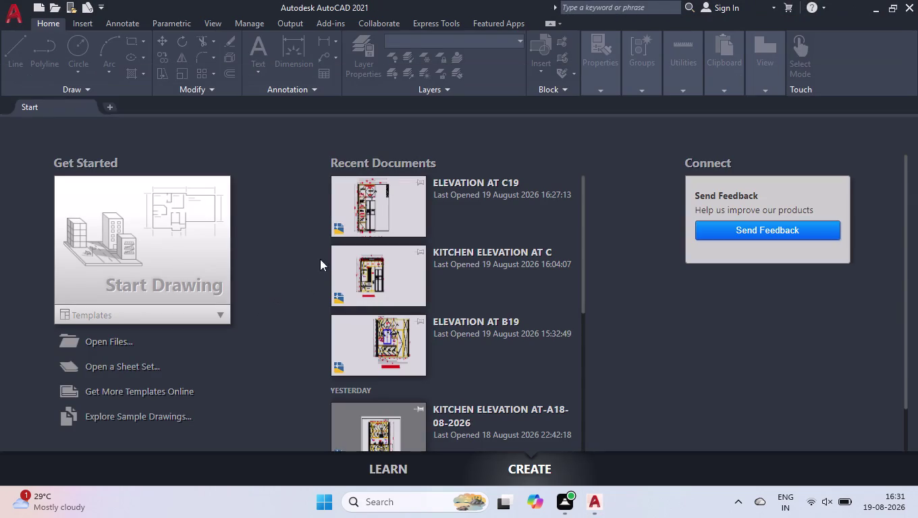
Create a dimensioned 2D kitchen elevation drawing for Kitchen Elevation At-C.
Start a new blank drawing, open and close Options without changes, and hide the grid.
click(177, 250)
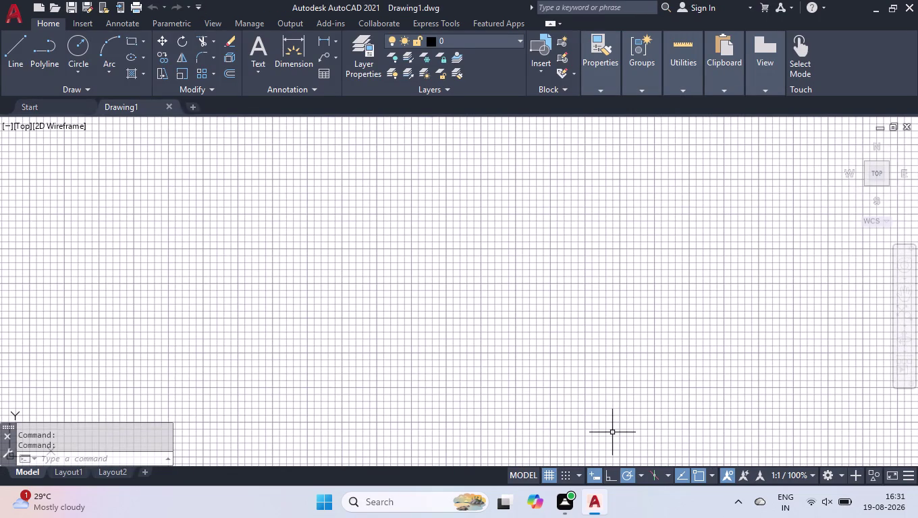
text(OPTIO)
key(Return)
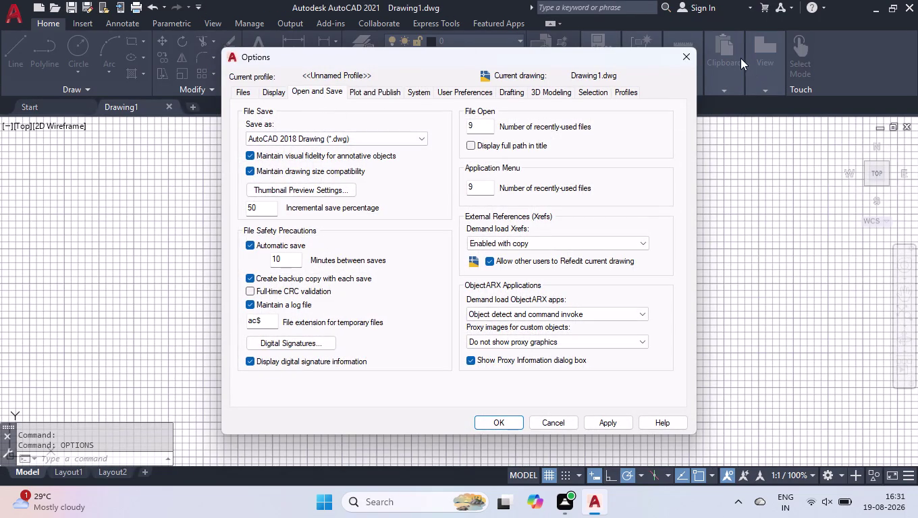
drag(691, 62, 694, 68)
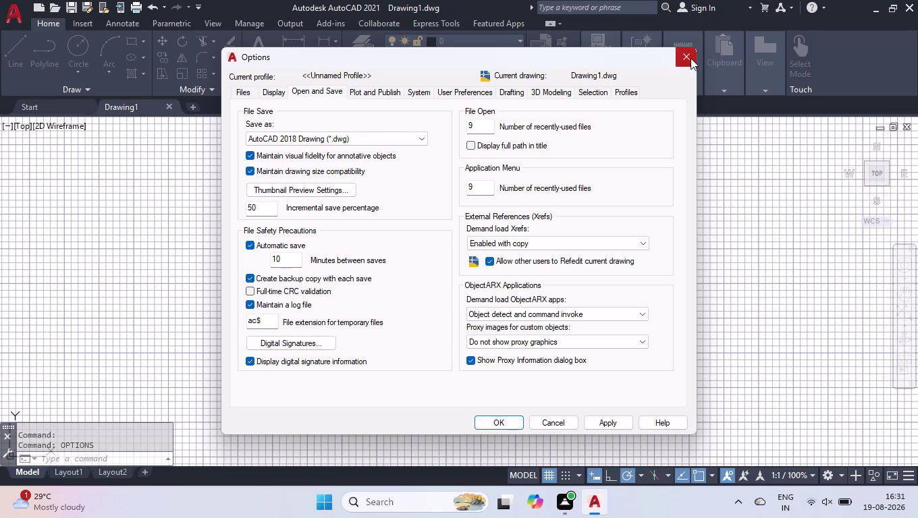
click(690, 58)
click(549, 479)
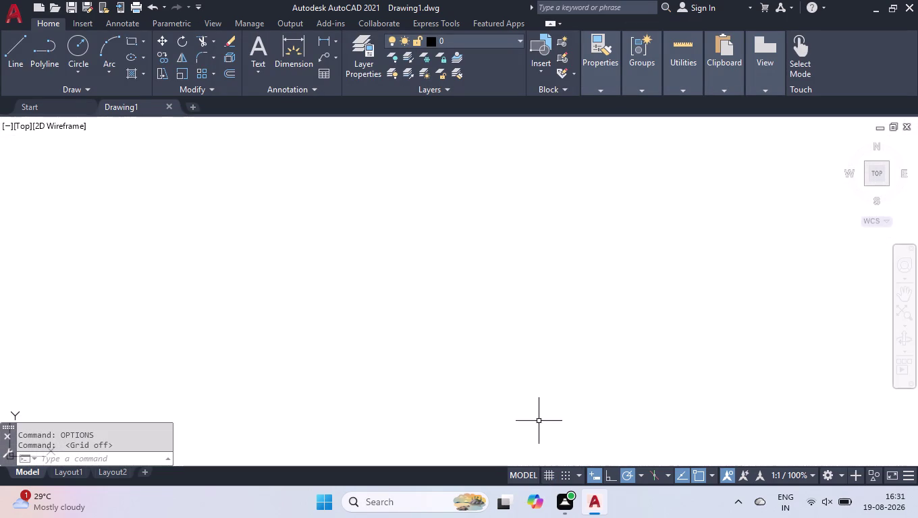
Set the drawing length precision to 0 (whole numbers) in Drawing Units.
text(UN)
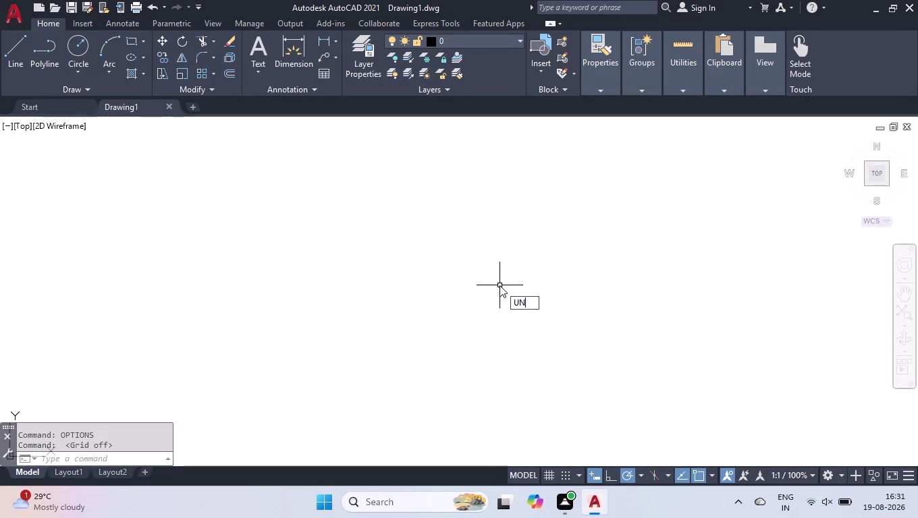
key(Return)
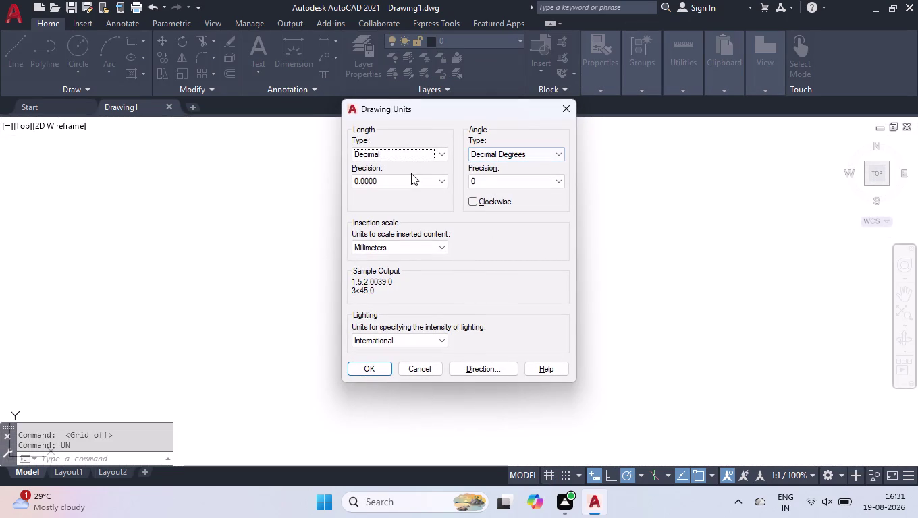
click(410, 179)
click(400, 194)
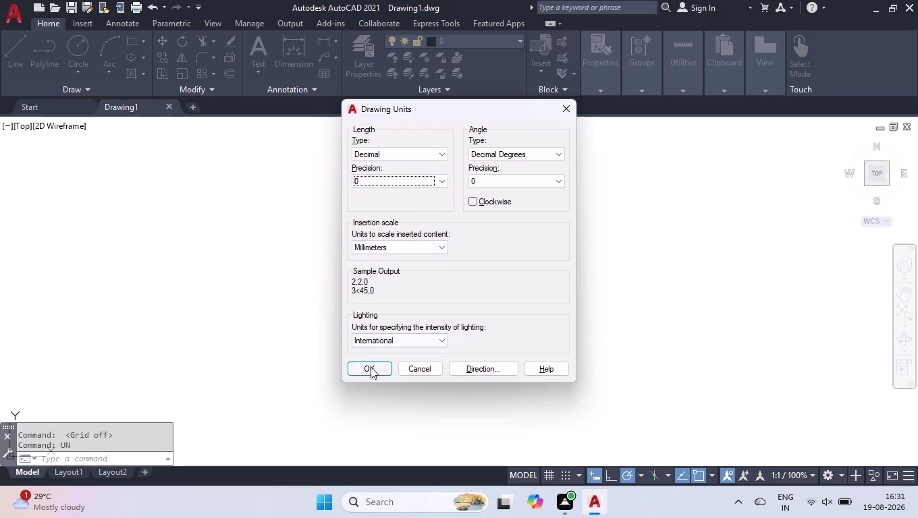
click(370, 367)
Edit ISO-25 with precision 0 and dimension line colour 8 (grey).
key(d)
key(Return)
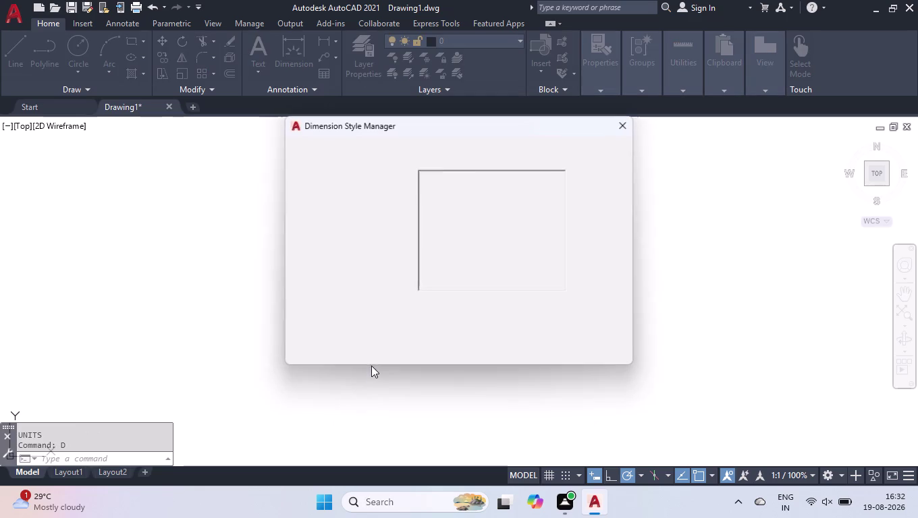
click(607, 214)
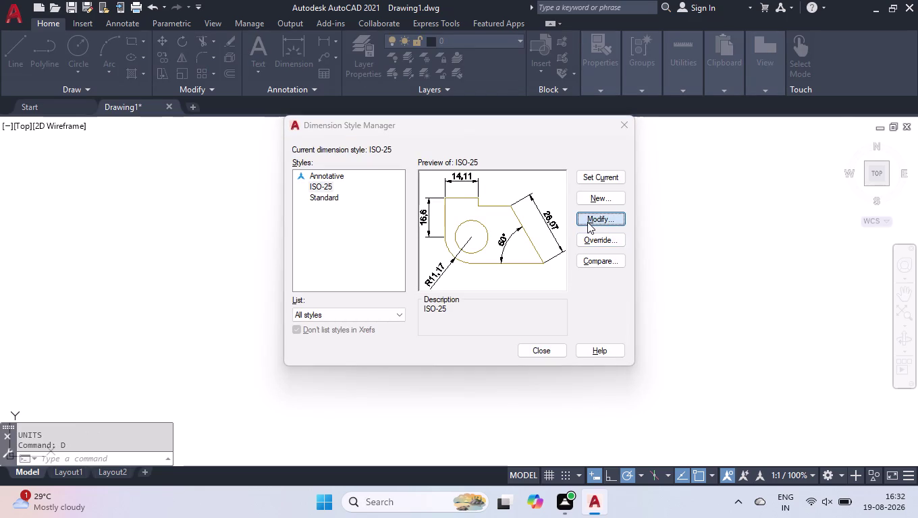
click(564, 191)
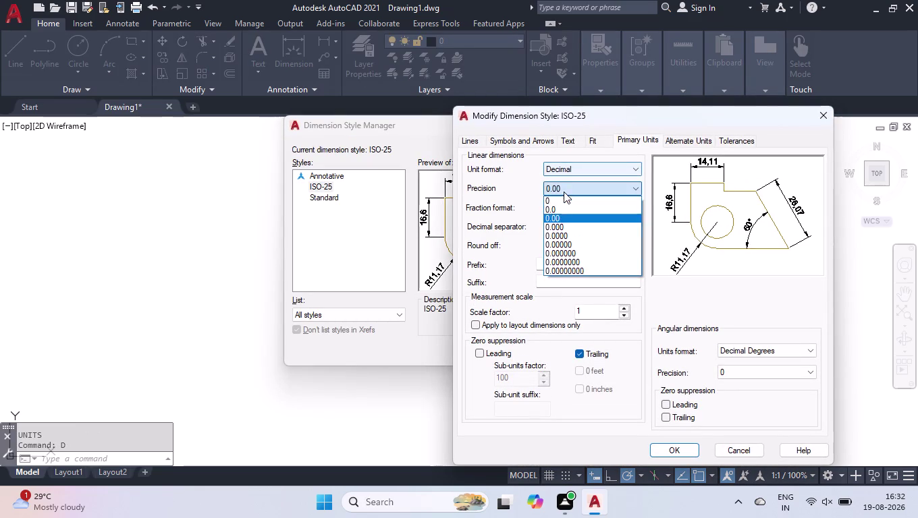
click(557, 202)
click(481, 143)
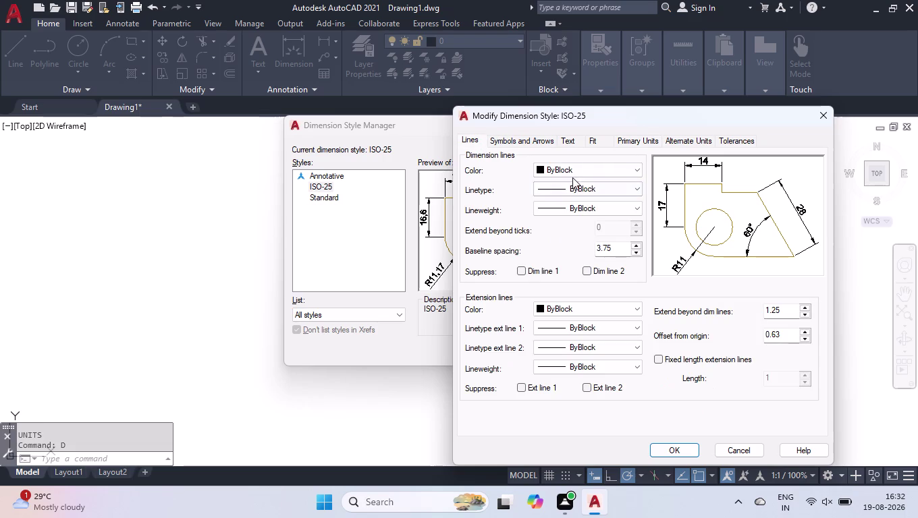
click(574, 176)
click(570, 276)
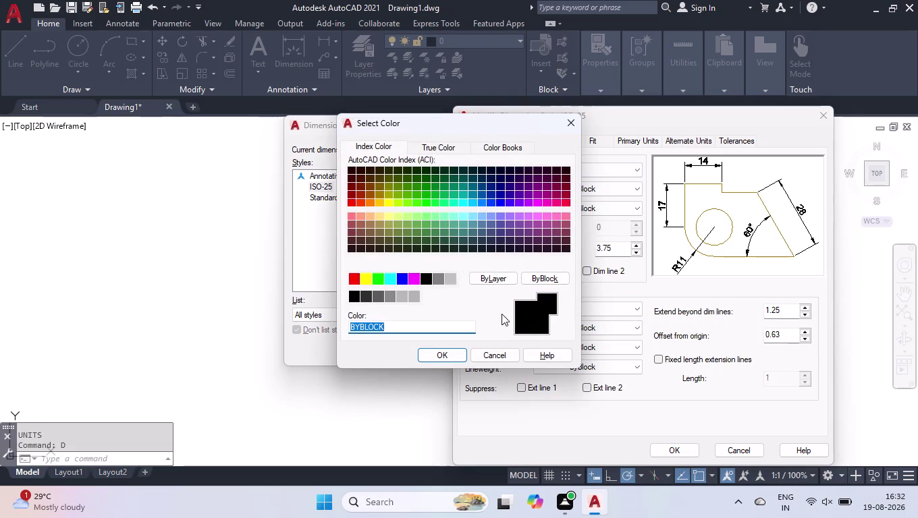
click(435, 277)
click(438, 279)
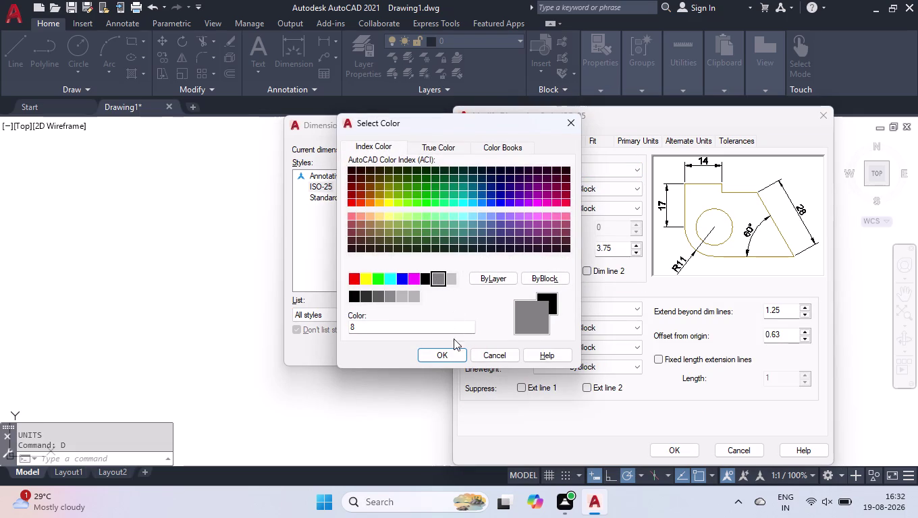
click(451, 353)
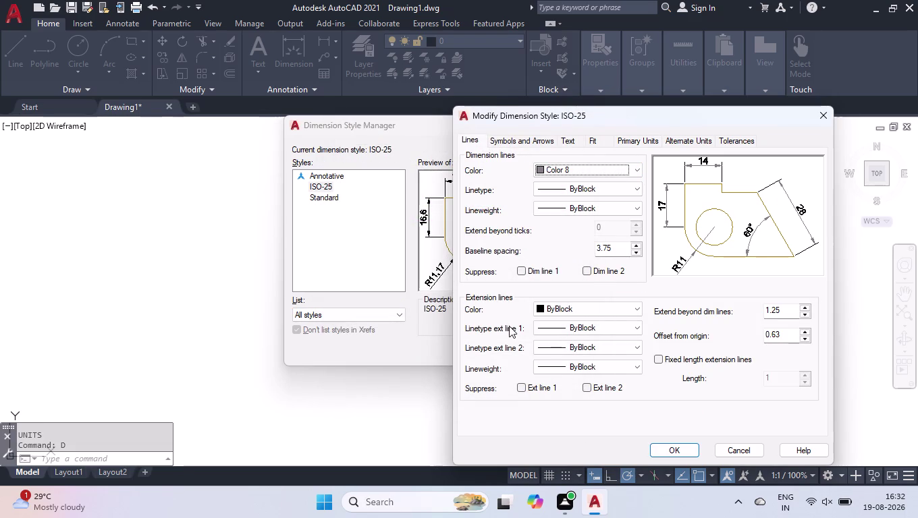
Set the ISO-25 arrow size to 50.
click(534, 144)
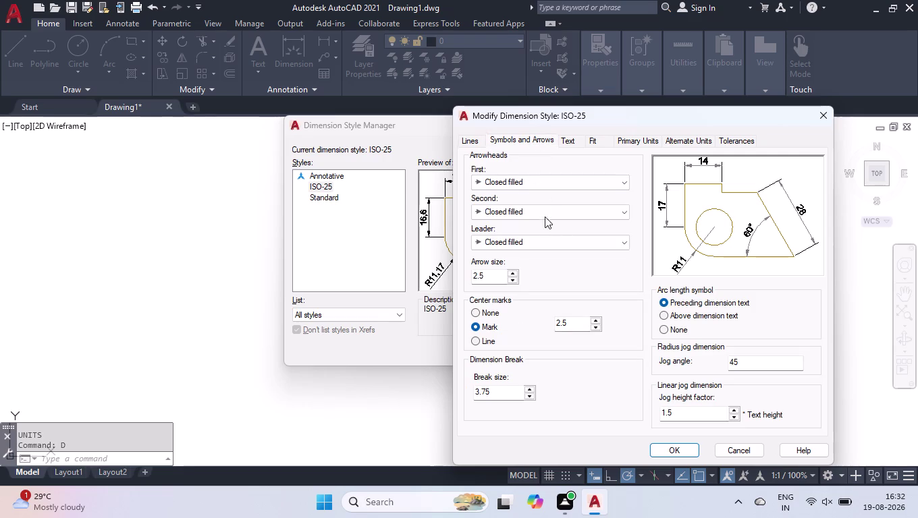
drag(498, 280, 285, 238)
text(5)
text(0)
key(Return)
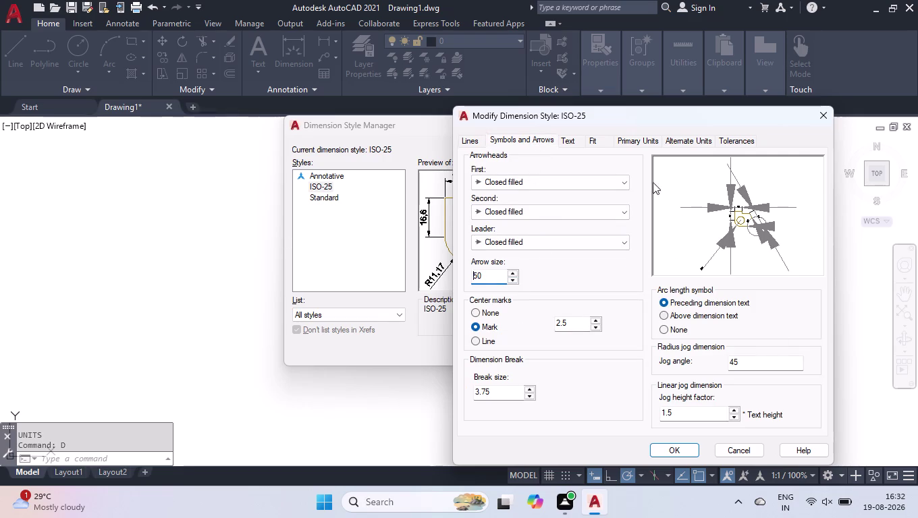
Make the dimension text red and vertically centred.
click(566, 140)
click(567, 197)
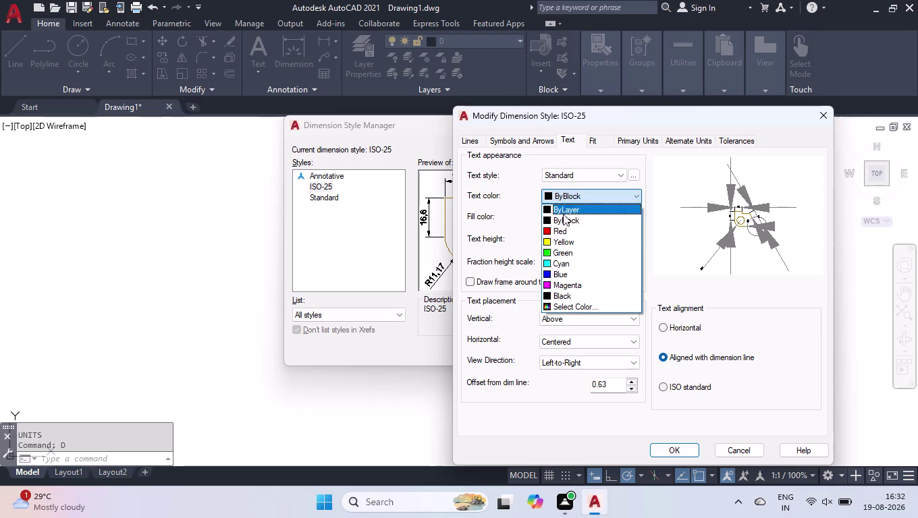
click(563, 231)
click(566, 316)
click(559, 335)
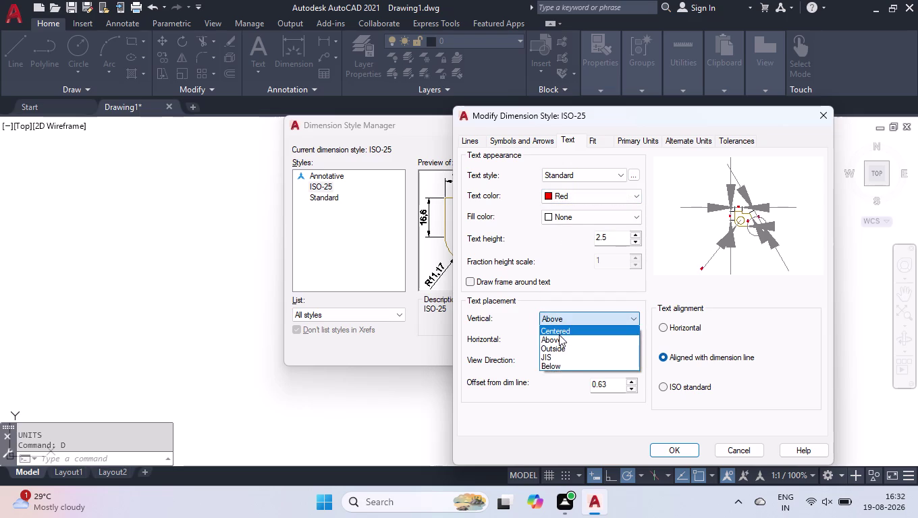
click(646, 138)
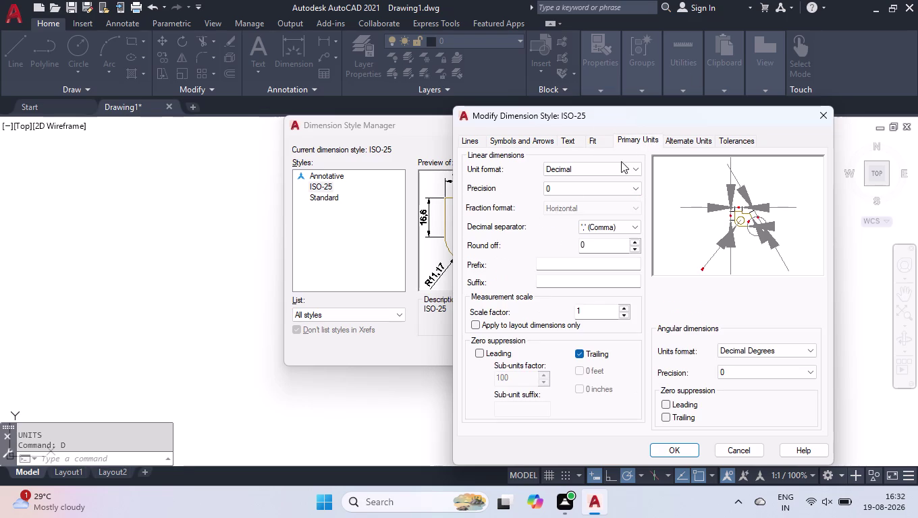
Turn on fixed-length extension lines, set text height 50, and confirm the style.
click(468, 139)
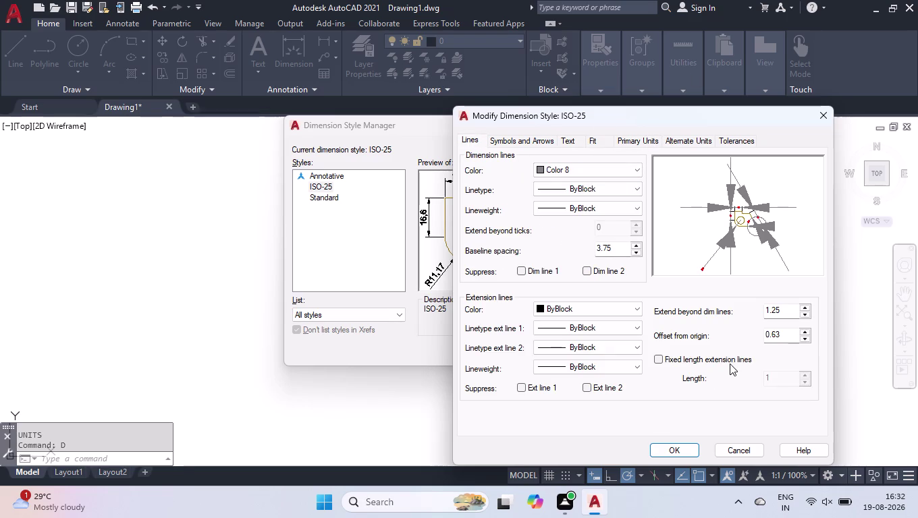
click(730, 363)
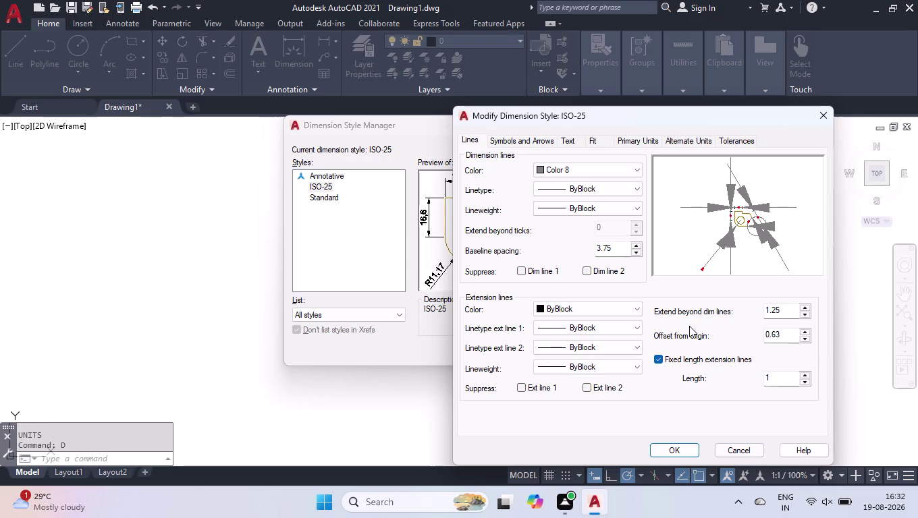
click(581, 143)
drag(620, 239, 447, 250)
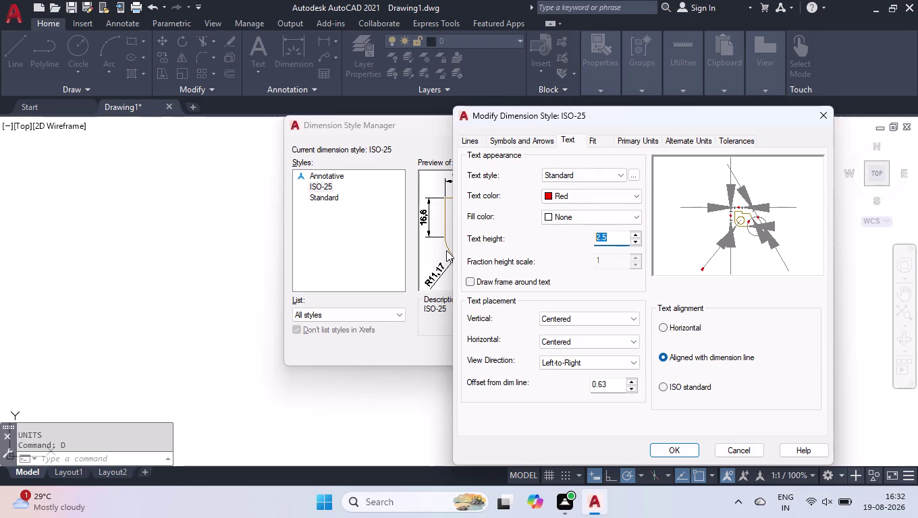
text(50)
key(Return)
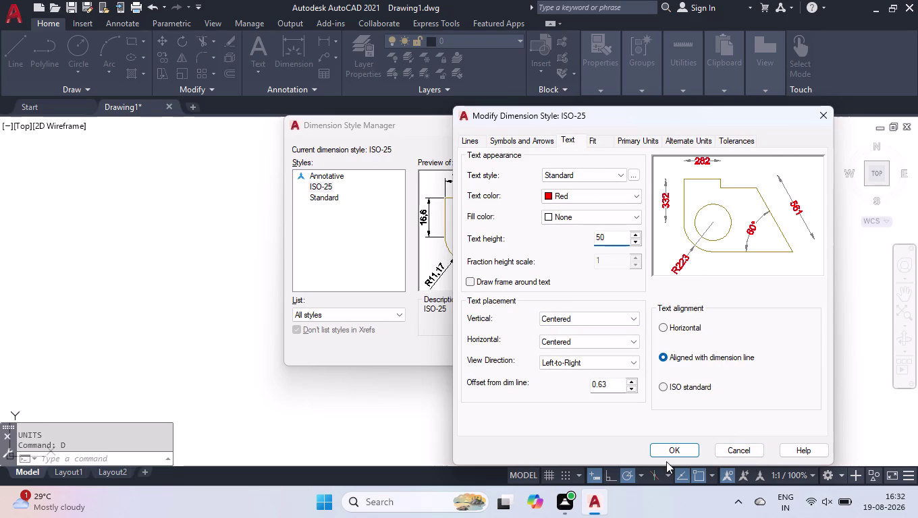
click(668, 455)
click(548, 345)
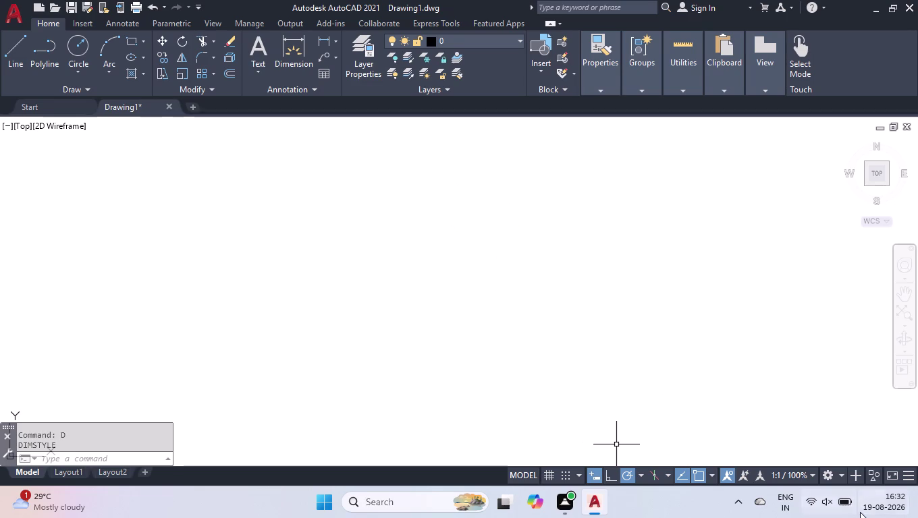
With Ortho on, draw the 4218 bottom edge from the lower-left start point.
click(609, 473)
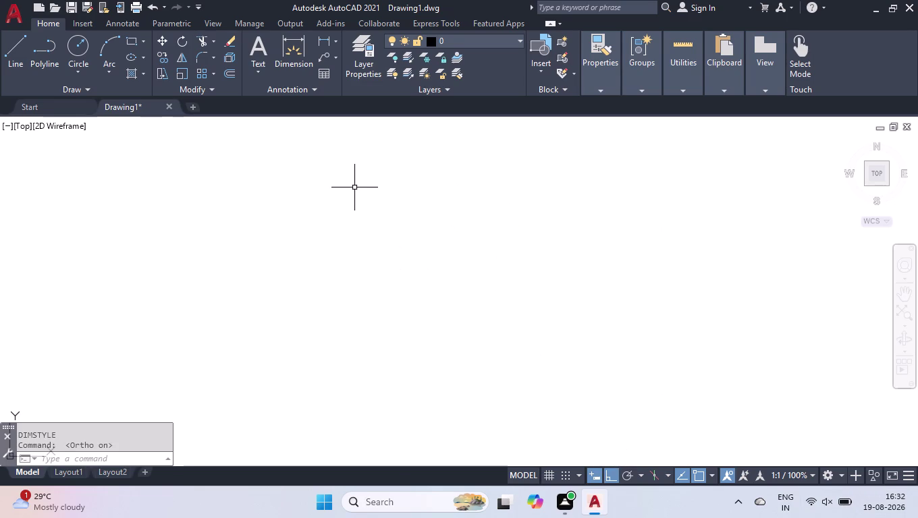
key(l)
key(Return)
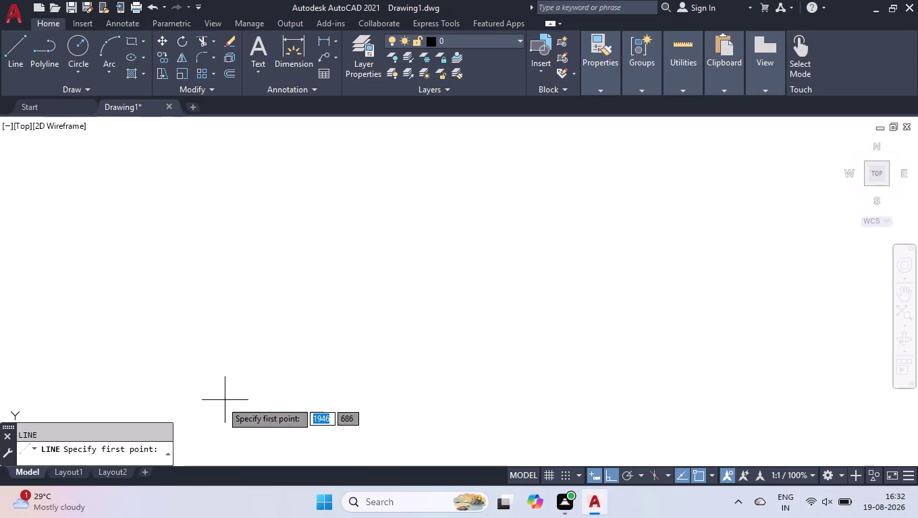
drag(218, 402, 227, 401)
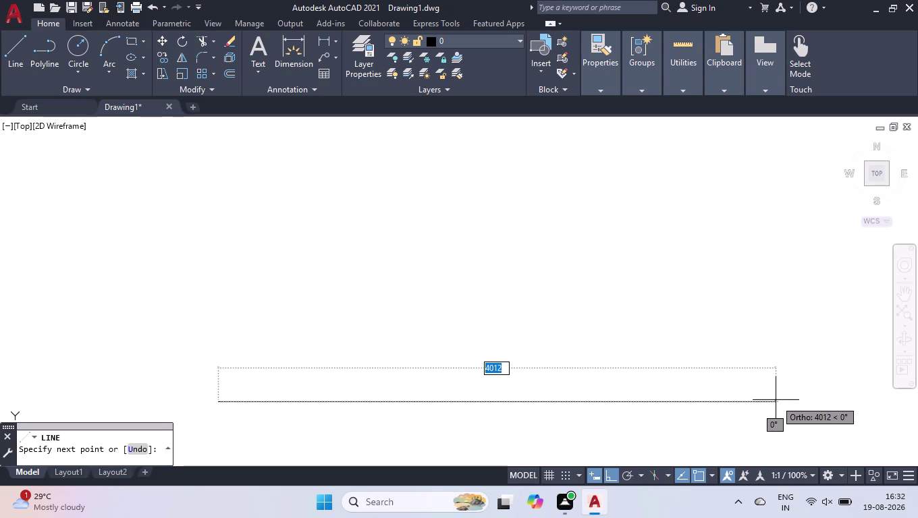
text(4218)
key(Return)
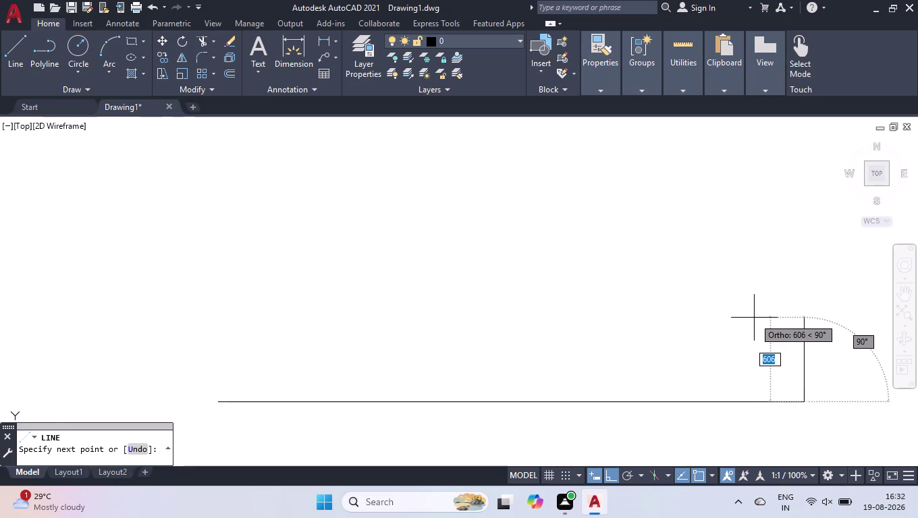
Draw the 2850 right edge of the outline.
key(2)
key(8)
key(5)
key(0)
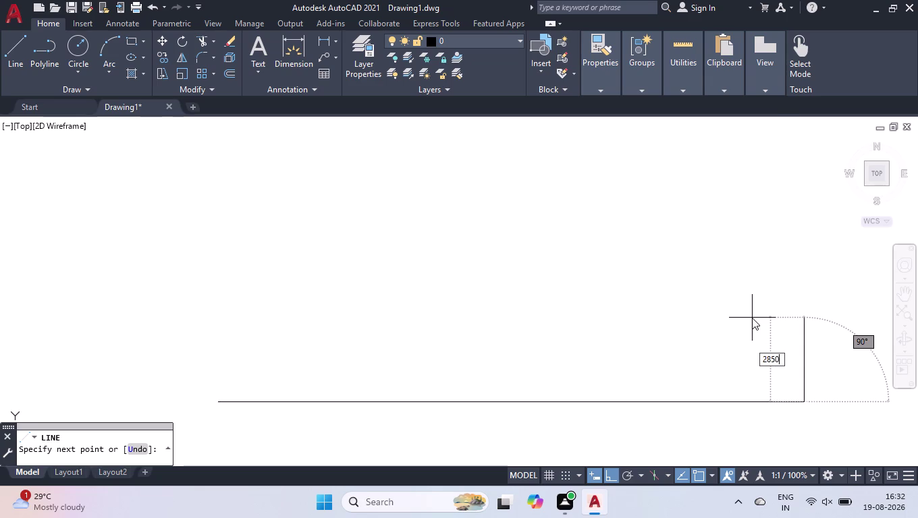
key(Return)
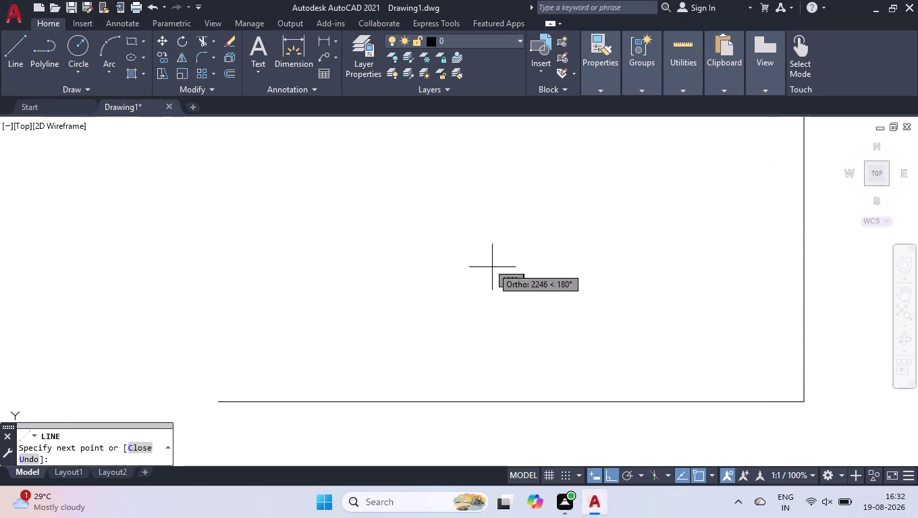
Draw the 4218 top edge, close the rectangle, and switch to Clean Screen.
scroll(down, 3)
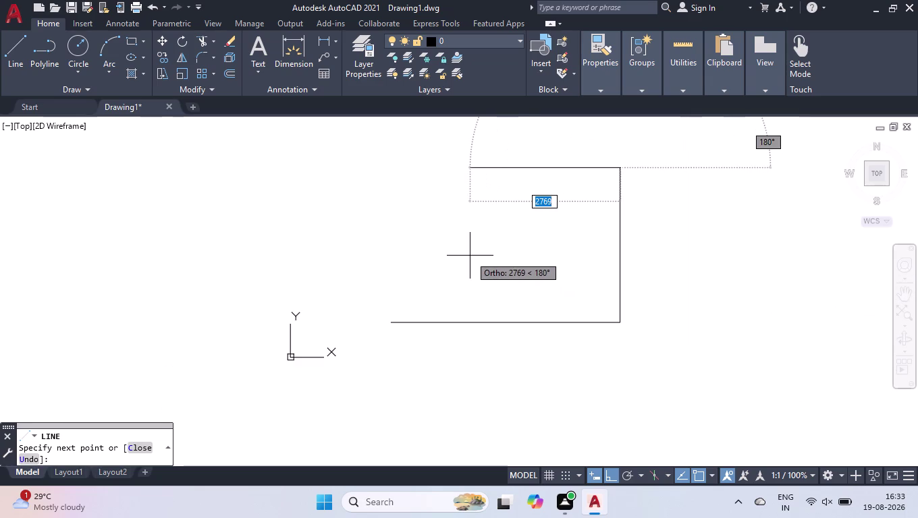
text(4218)
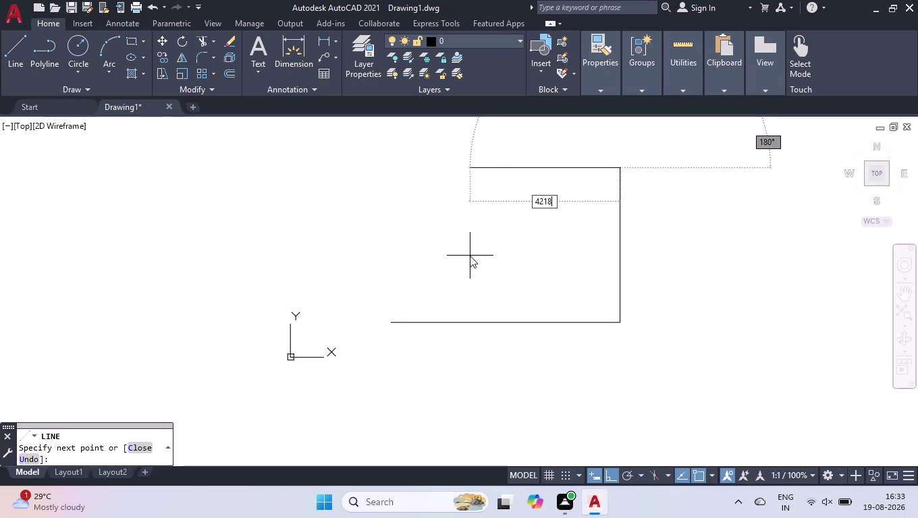
key(Return)
key(c)
key(Return)
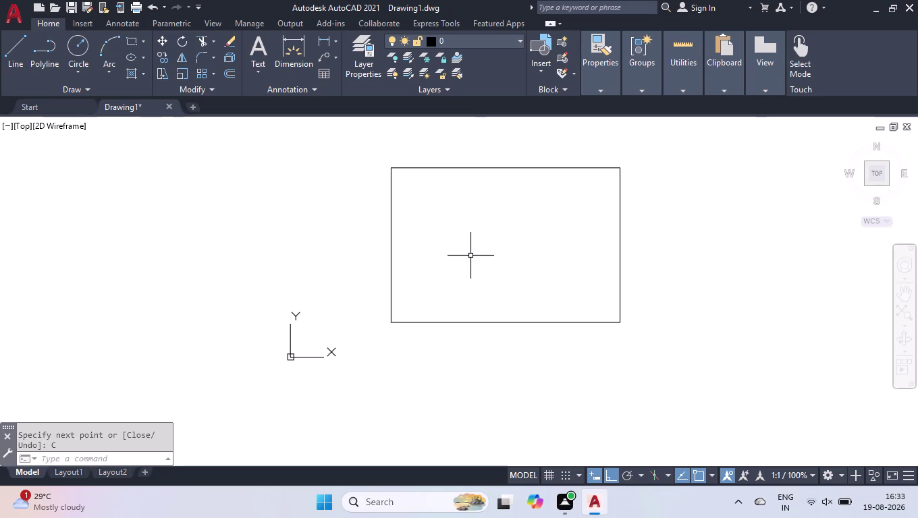
click(875, 170)
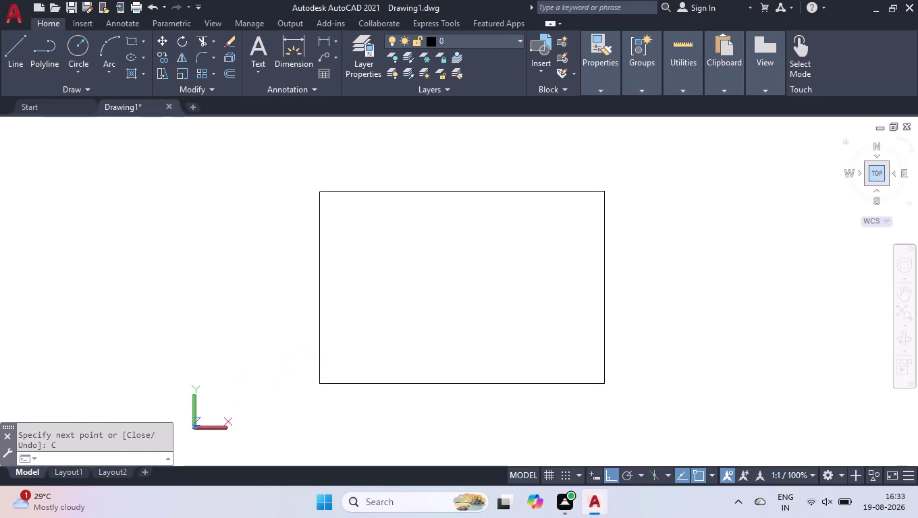
key(ctrl+0)
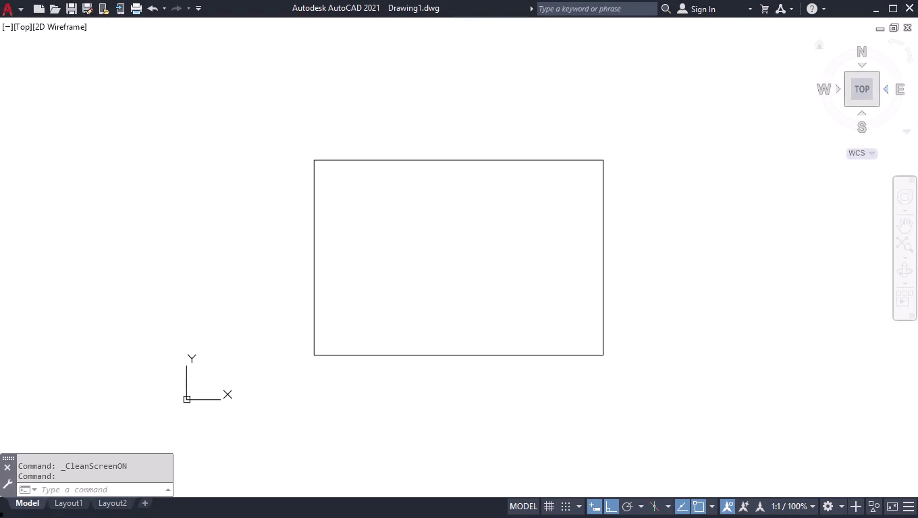
Offset the rectangle's right edge 273 inward.
click(869, 93)
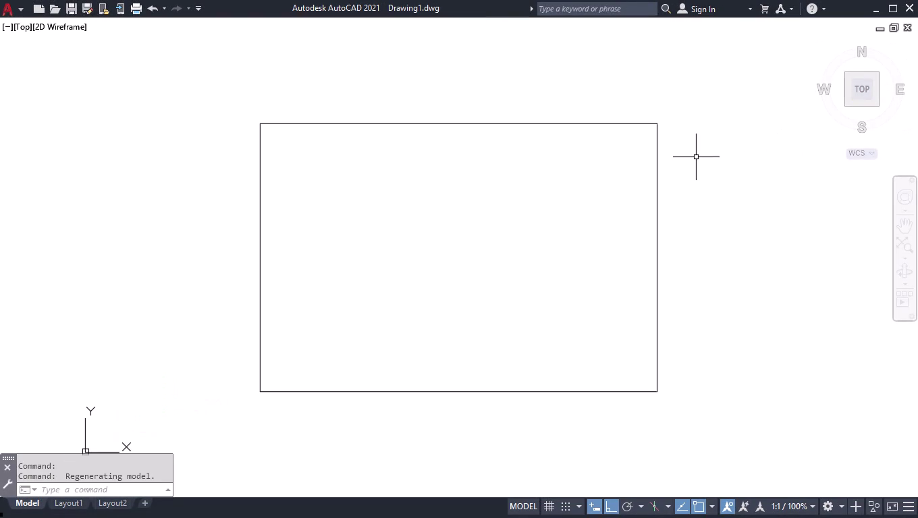
text(OFF)
key(Return)
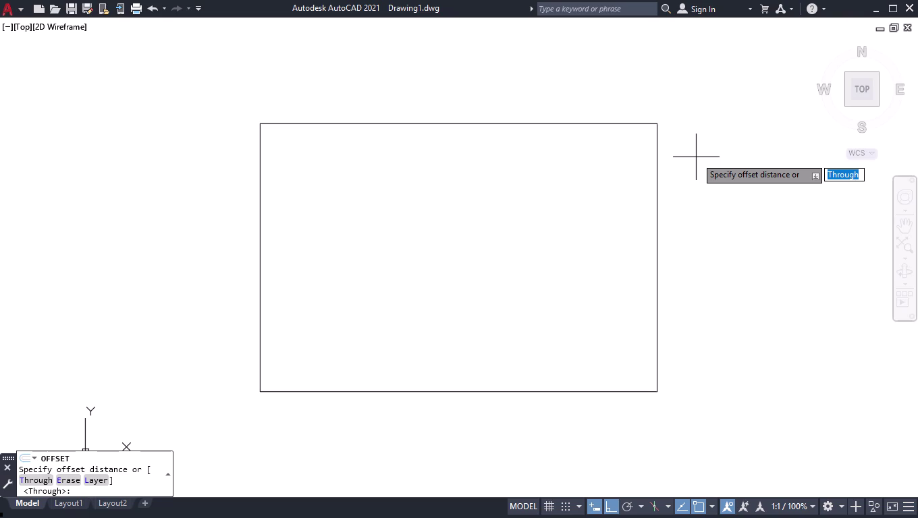
text(273)
key(Return)
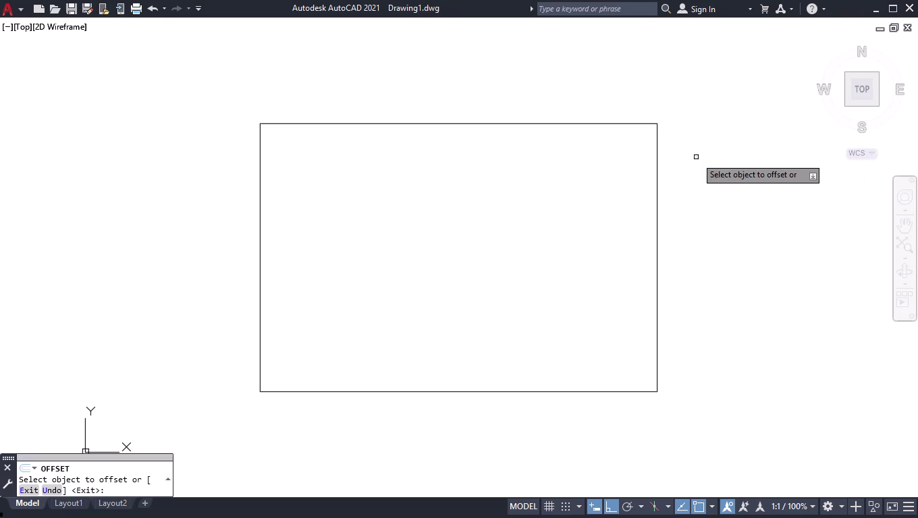
click(656, 234)
click(576, 240)
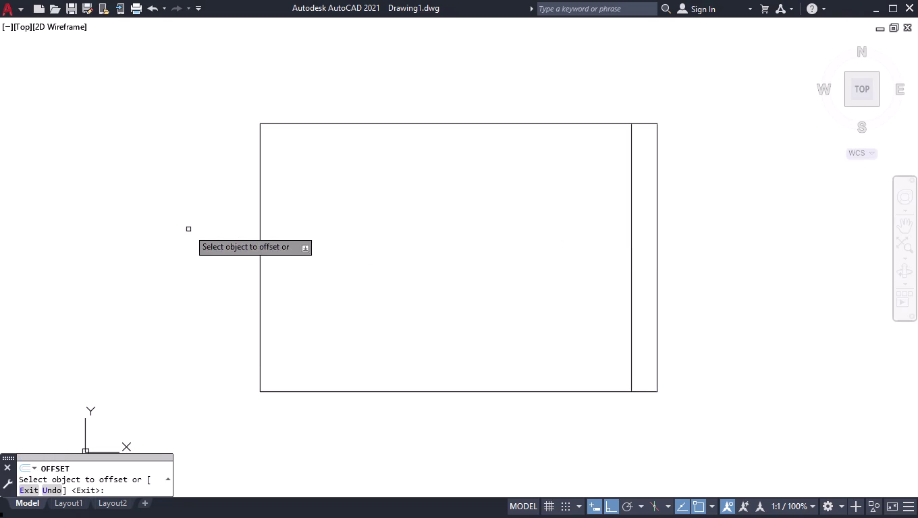
Offset the left edge 155 inward, then offset that line 1120.
click(261, 243)
text(155)
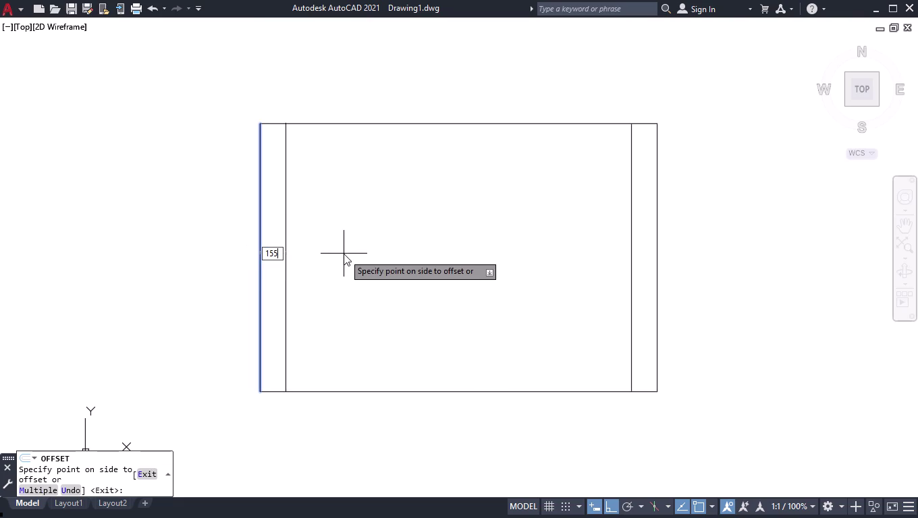
key(Return)
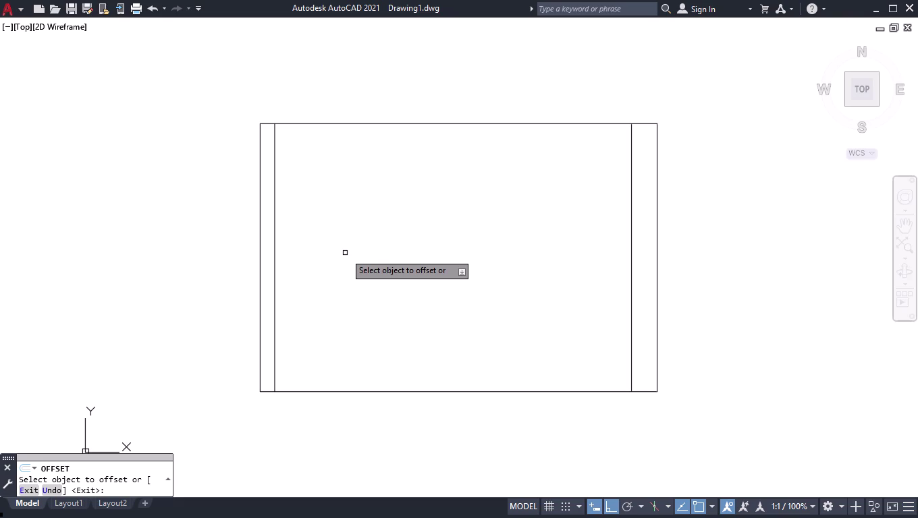
click(274, 258)
text(1)
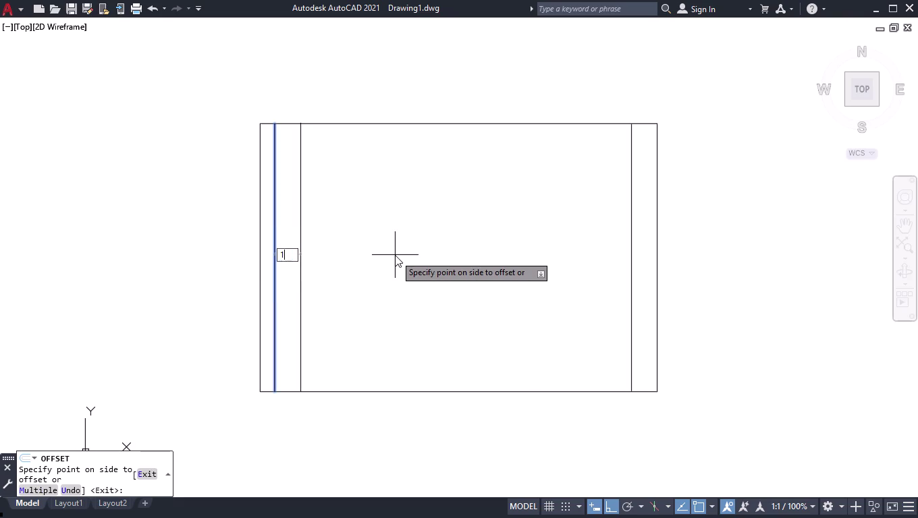
text(120)
key(Return)
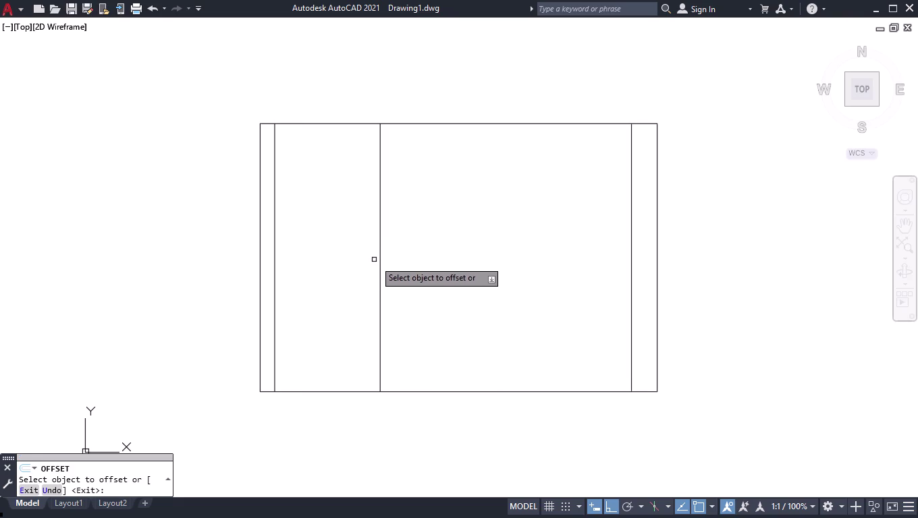
Offset the newest inner line a further 270 to form the interior wall pair.
click(379, 265)
text(2)
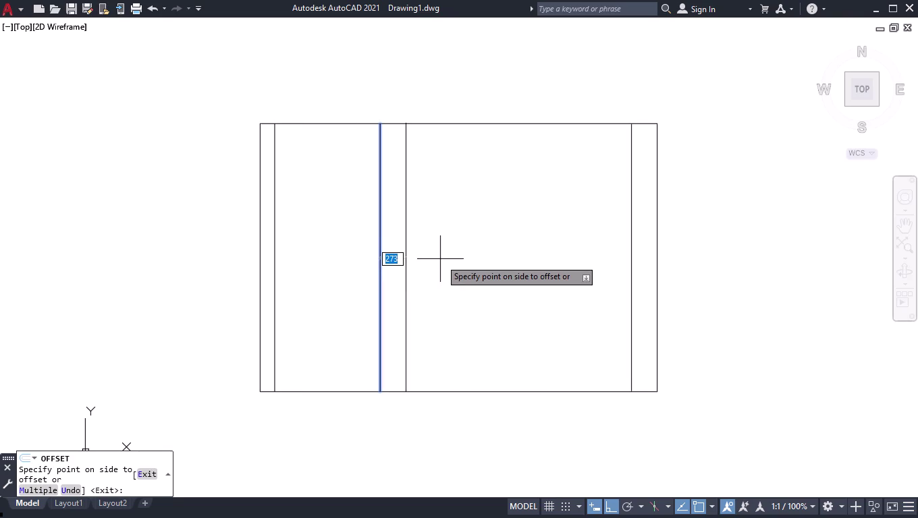
text(70)
key(Return)
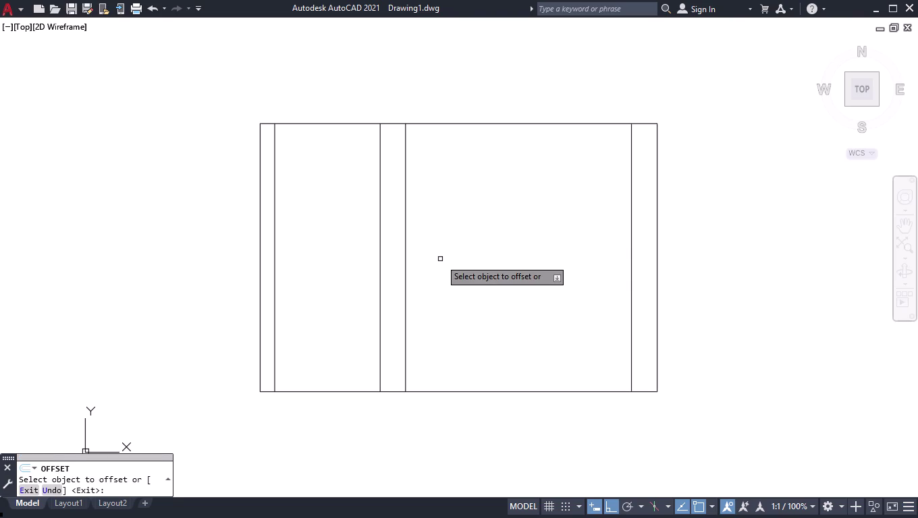
key(Return)
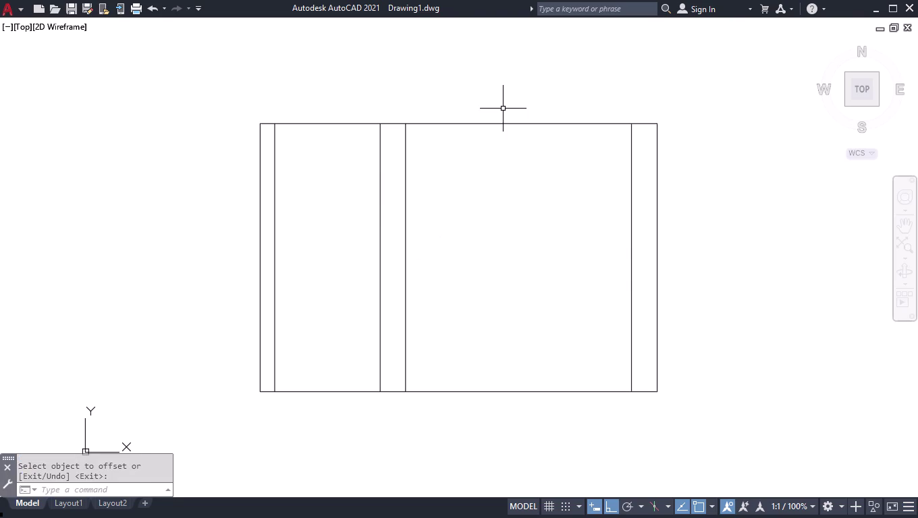
scroll(up, 3)
Break the top edge at the right and left inner lines.
text(BR)
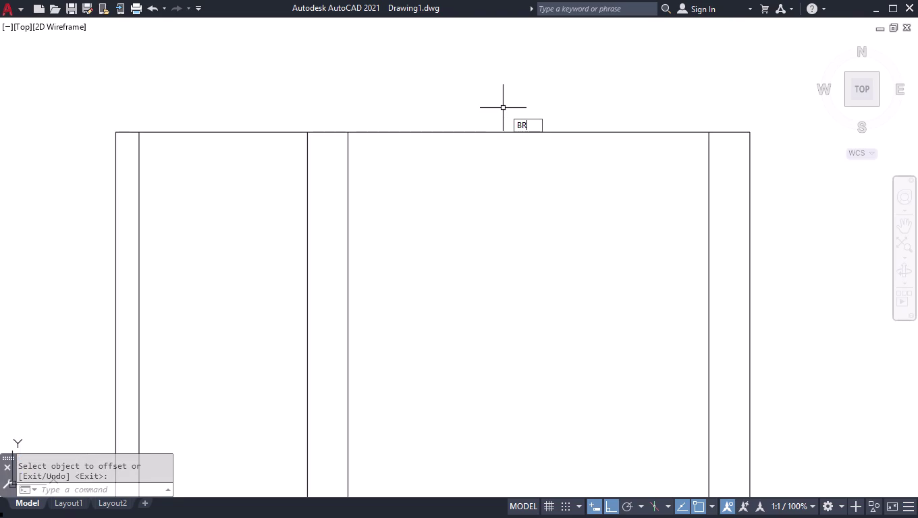
key(Down)
key(Return)
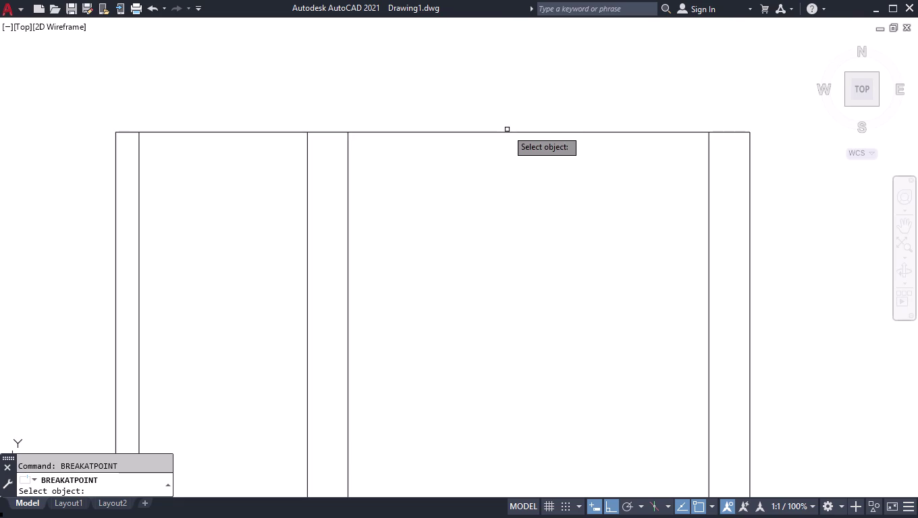
click(507, 131)
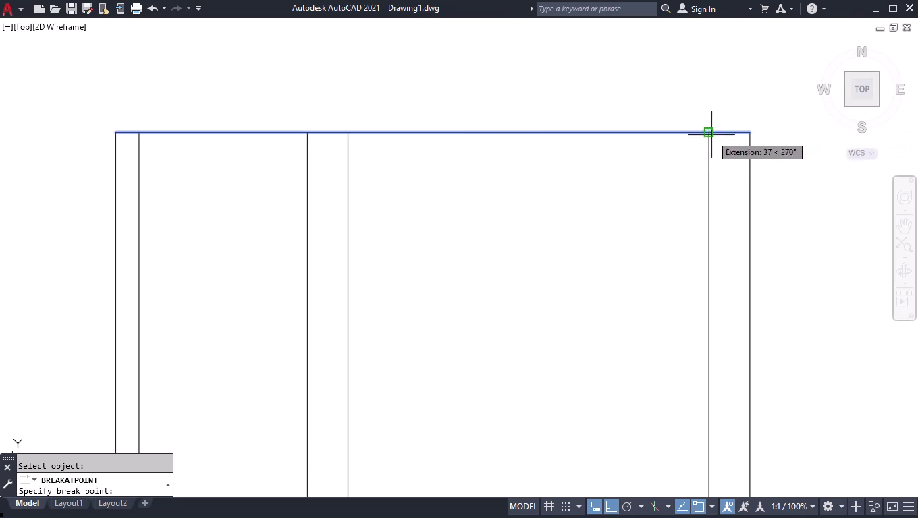
click(711, 134)
key(space)
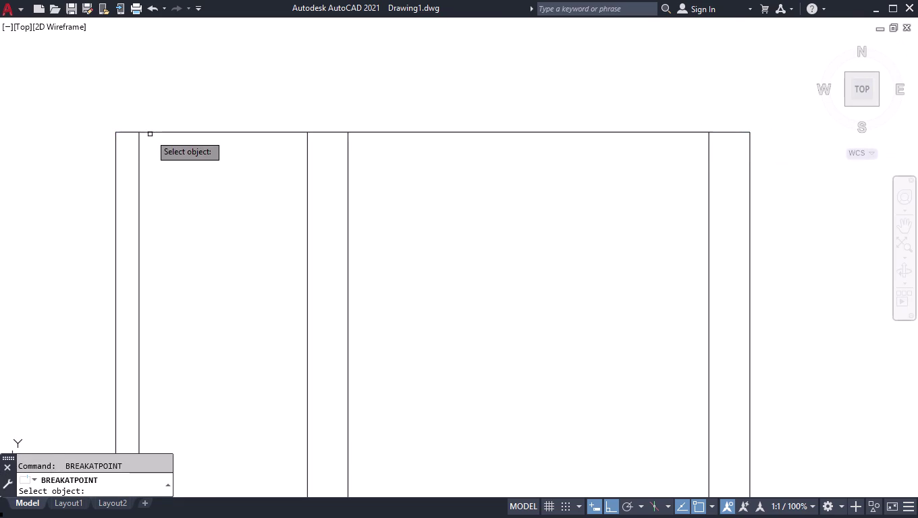
click(150, 134)
click(145, 133)
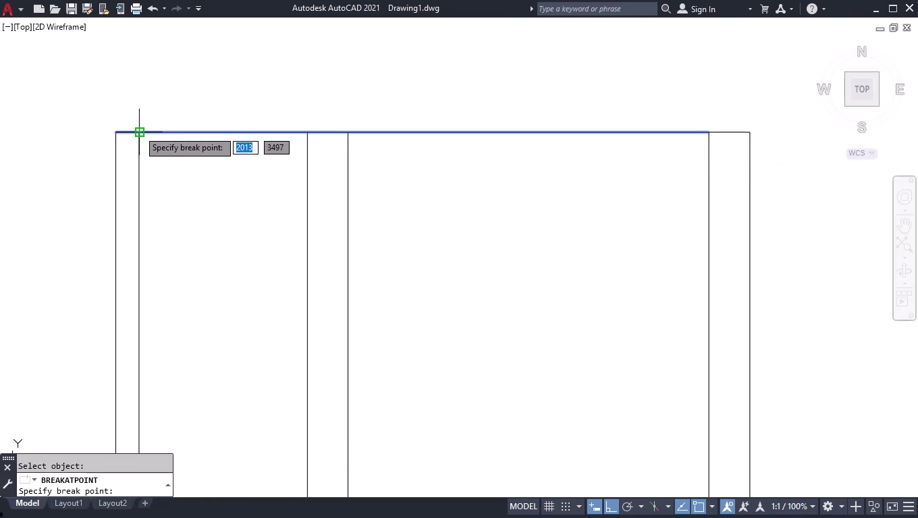
click(138, 130)
Set the offset distance to 1390.
text(OFF)
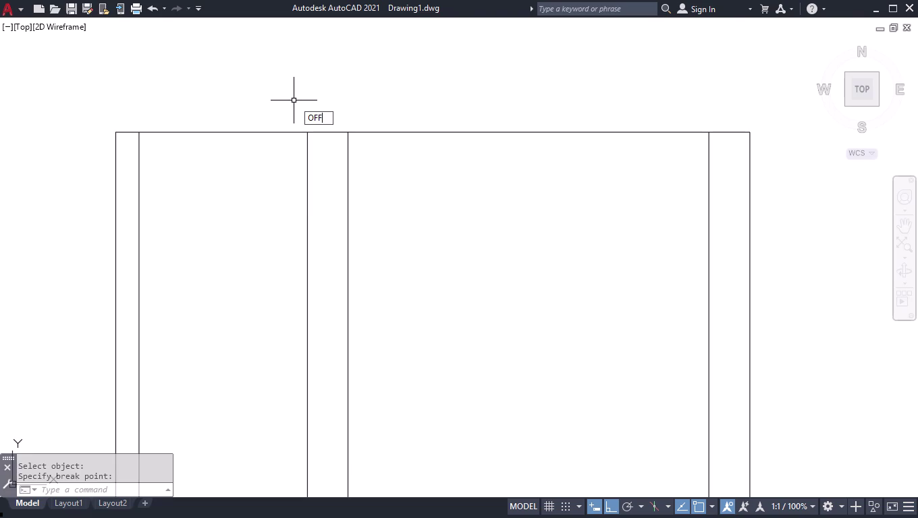
key(Return)
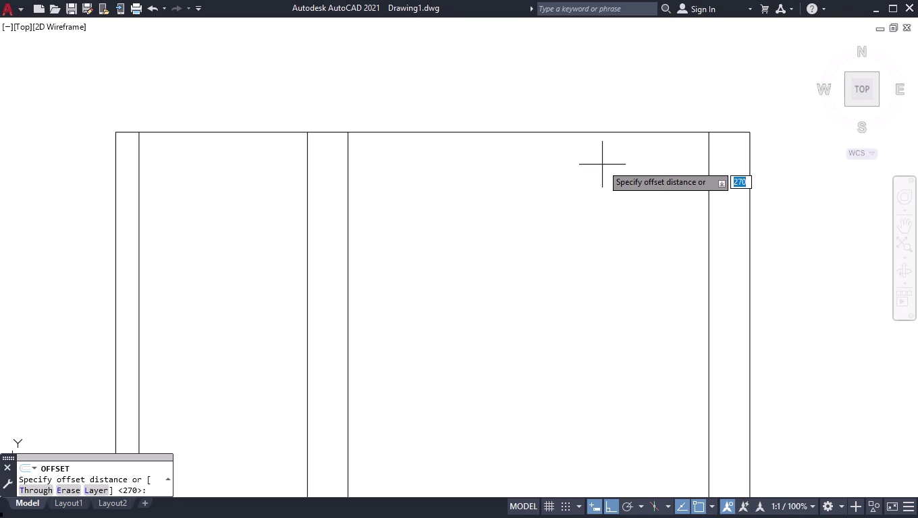
text(1)
text(390)
key(Return)
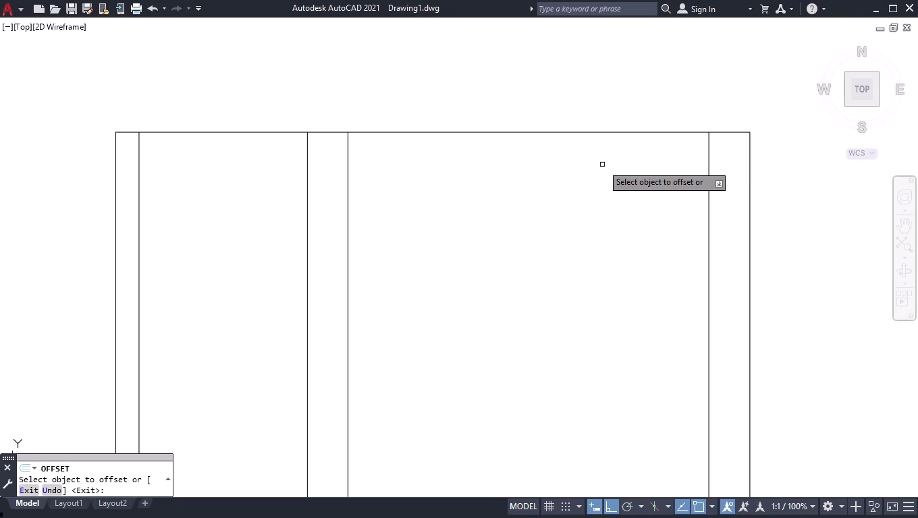
key(Return)
Offset the top edge's middle piece 1390 downward as a horizontal divider.
key(space)
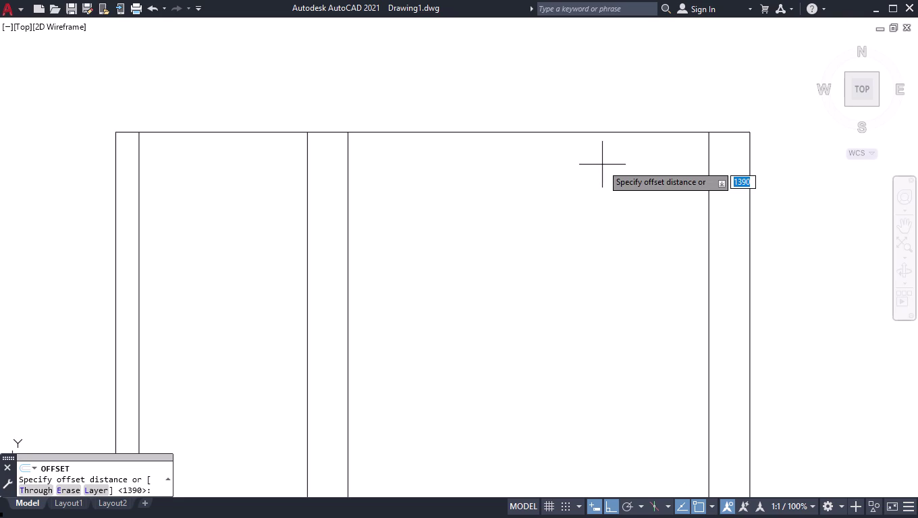
key(Return)
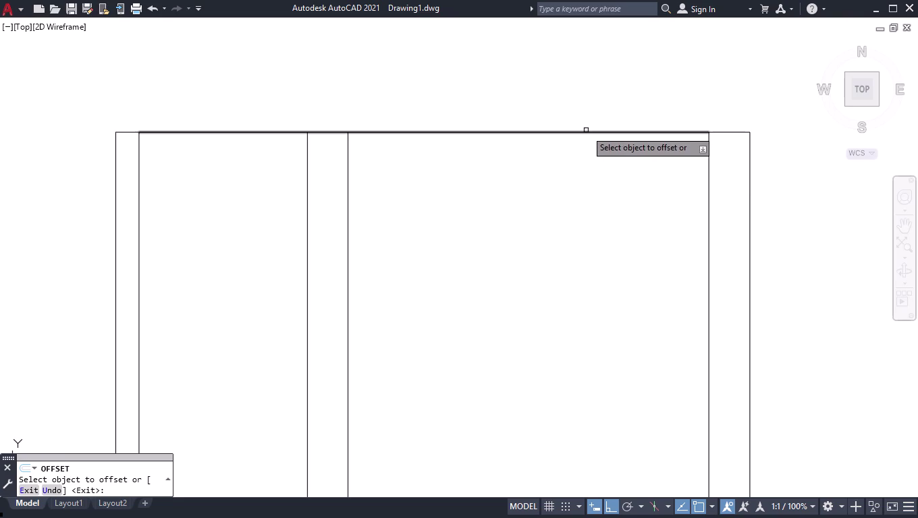
click(586, 130)
click(586, 243)
key(Return)
text(TR)
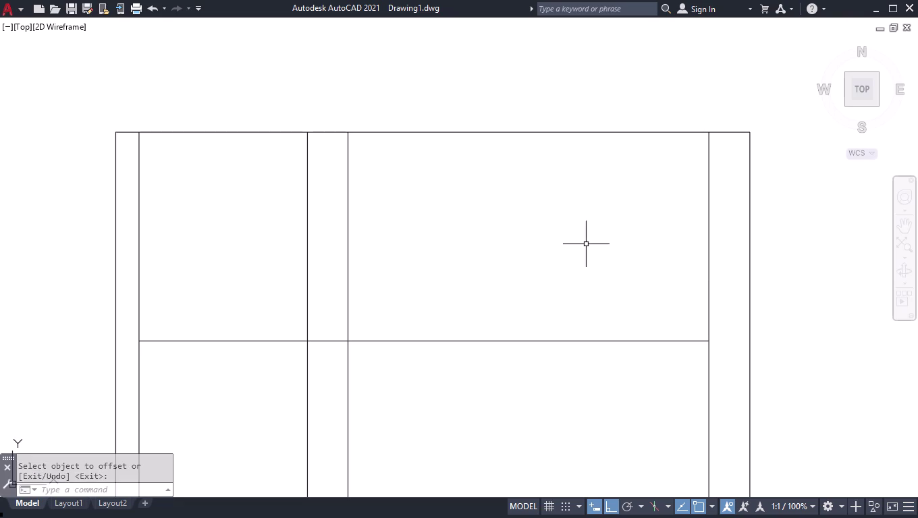
key(Return)
Trim away the inner line's part above the divider.
click(278, 234)
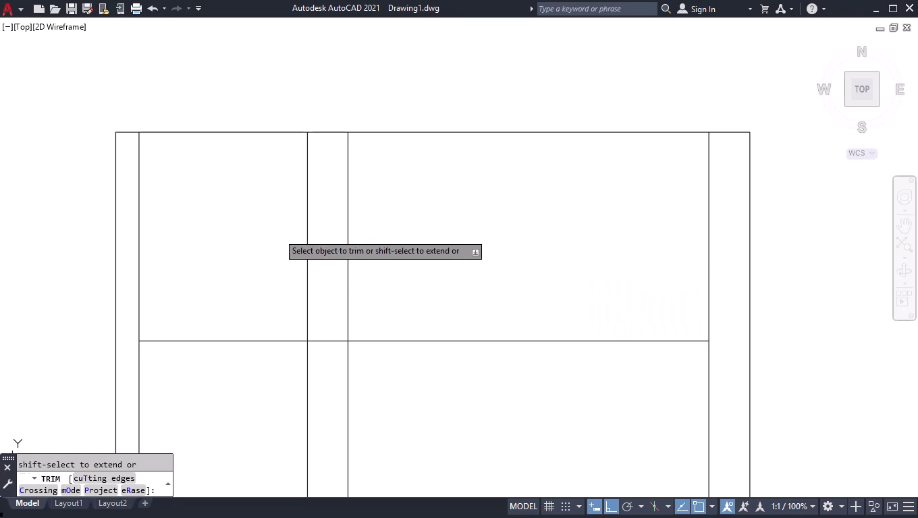
click(322, 361)
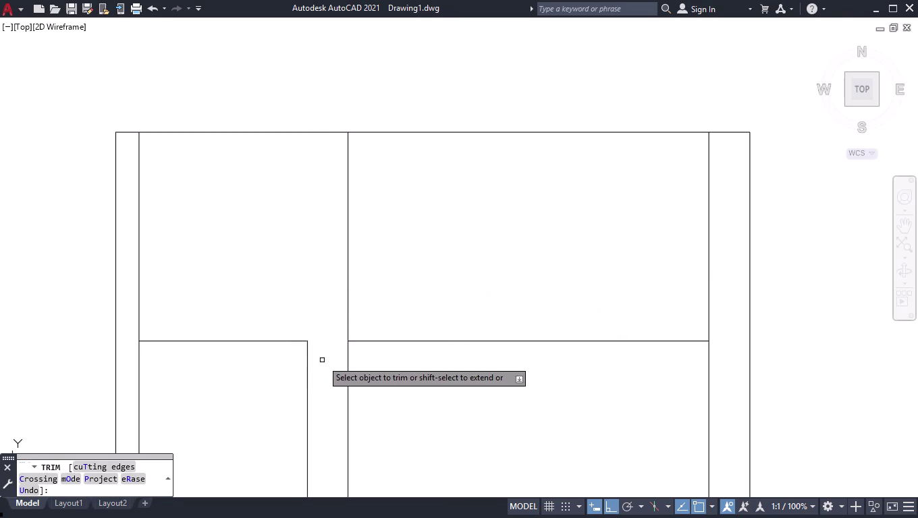
key(Return)
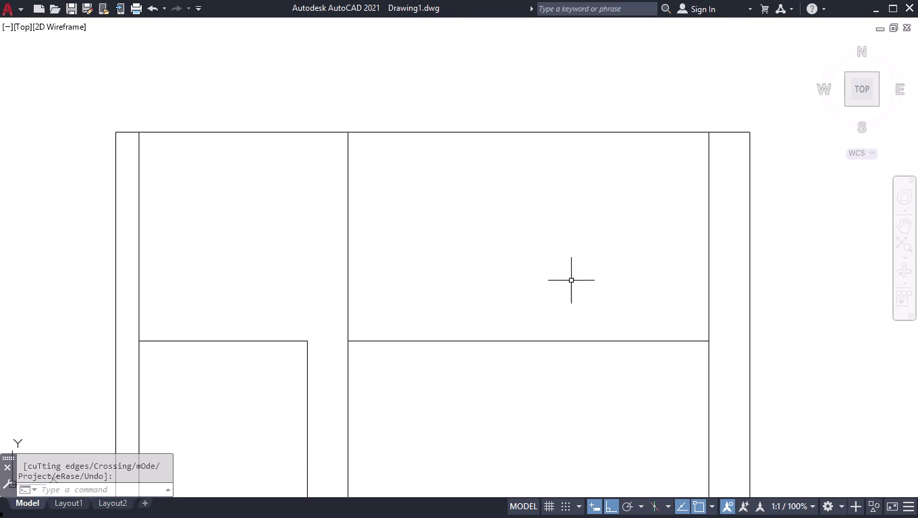
scroll(up, 3)
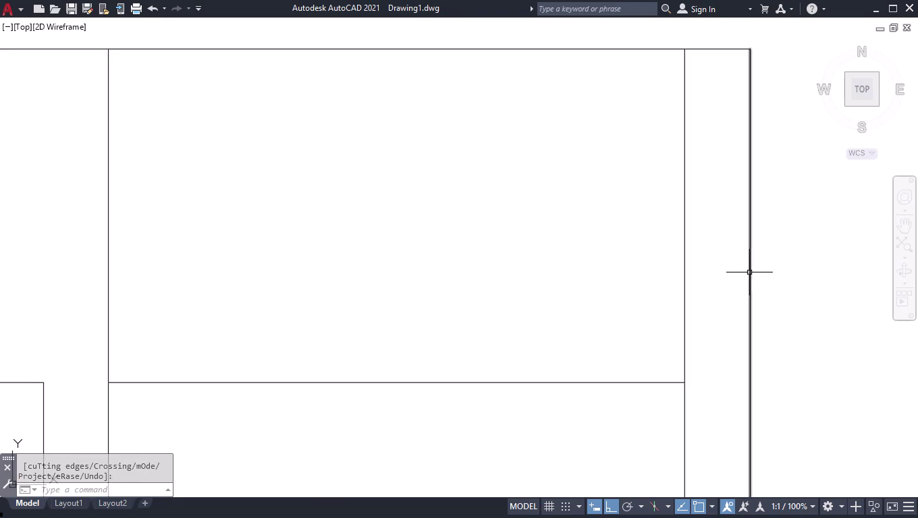
Break the top outline edge where the left inner wall meets it.
key(b)
key(r)
key(Down)
key(Return)
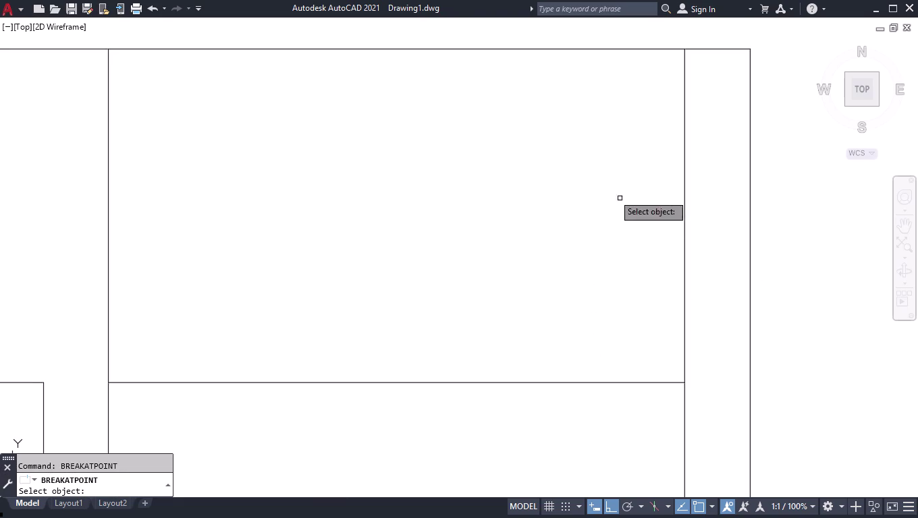
click(502, 46)
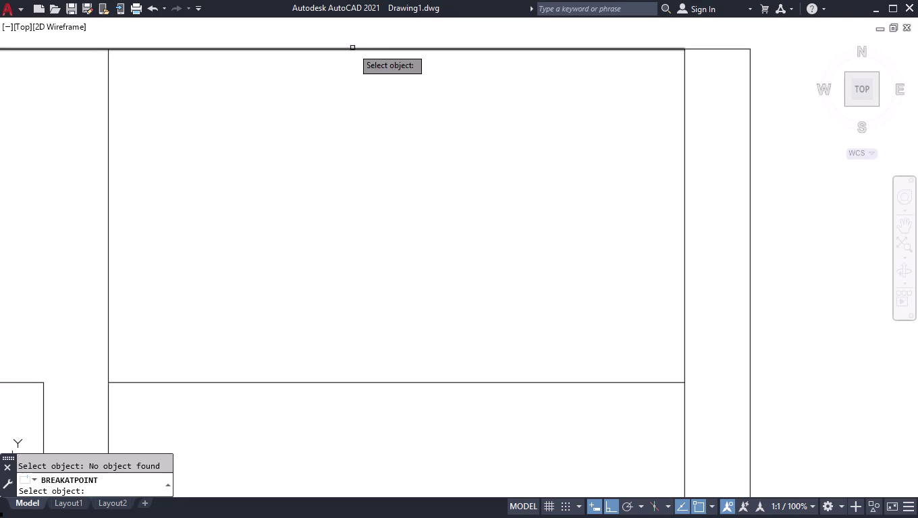
click(345, 49)
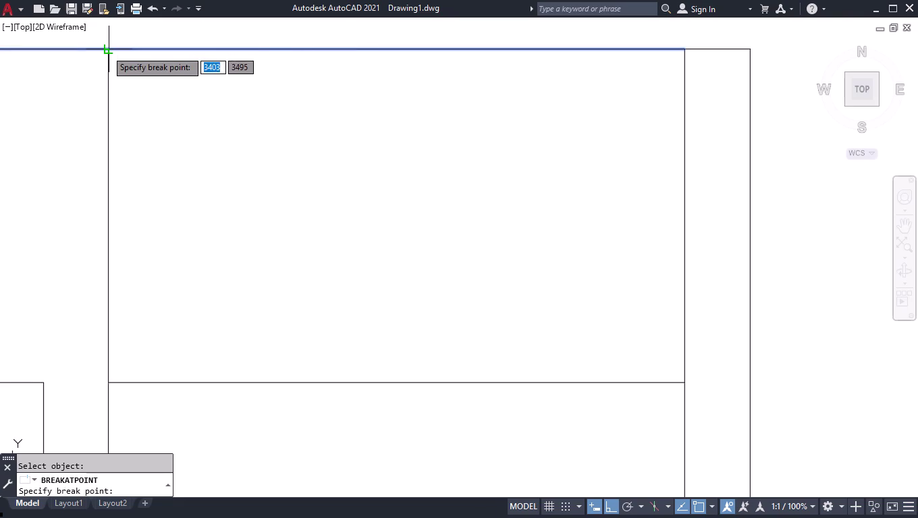
click(106, 50)
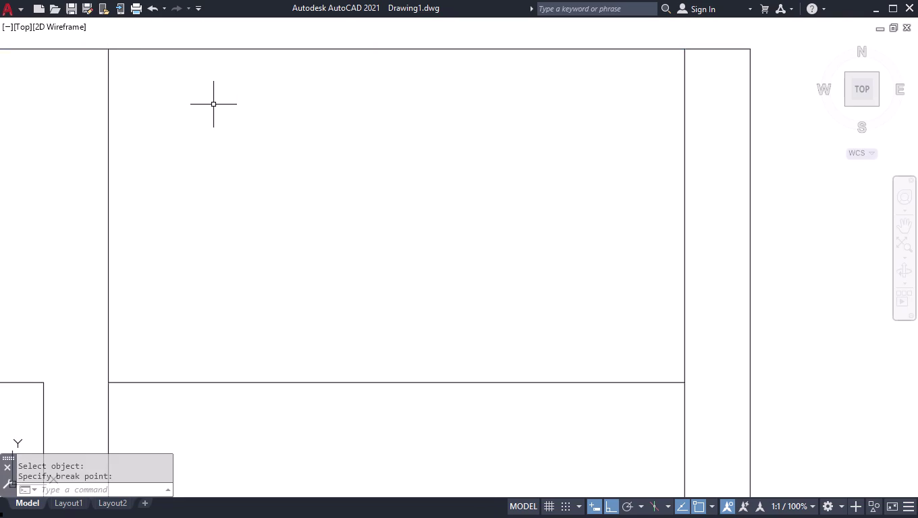
Break the upper room's lower divider where the right wall meets it.
key(o)
key(BackSpace)
text(BR)
key(Down)
key(Return)
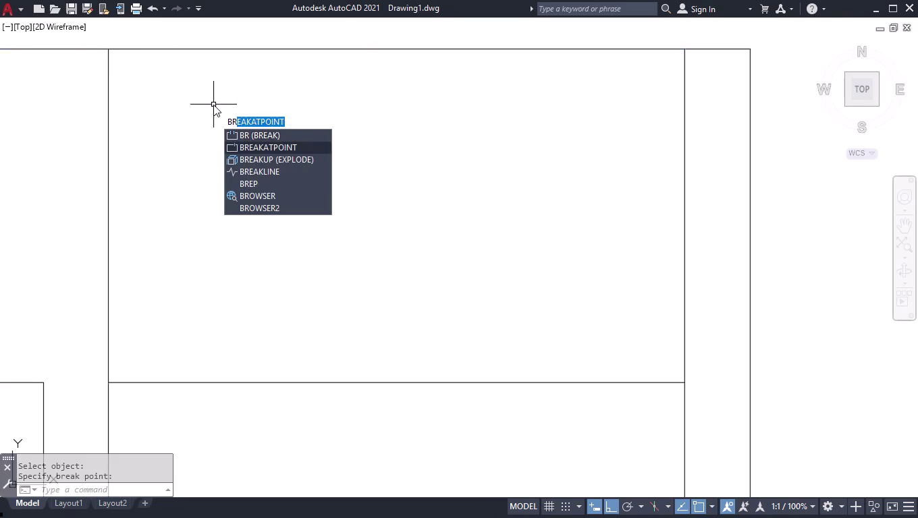
click(685, 254)
click(684, 383)
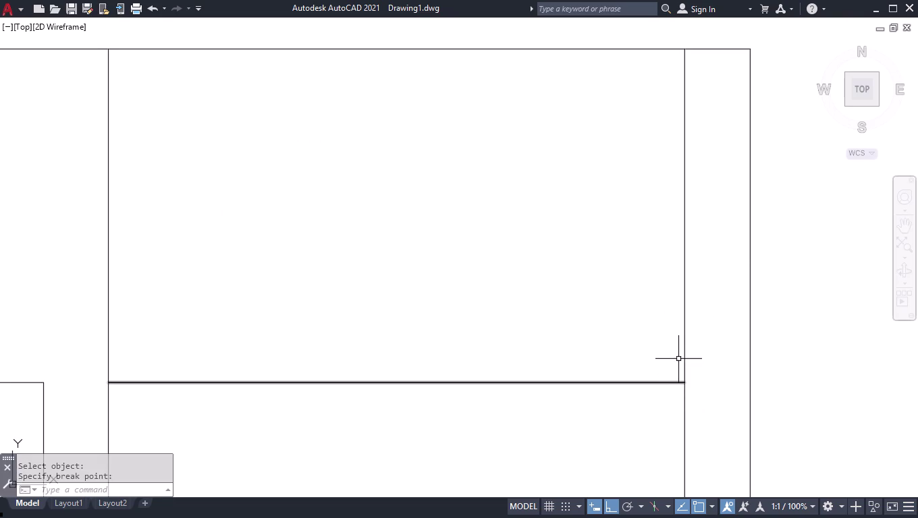
text(O)
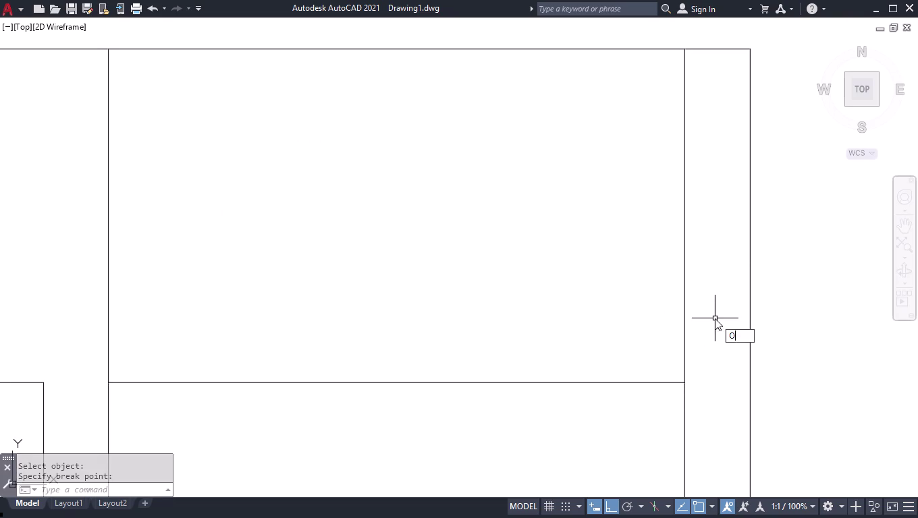
text(FF)
key(Return)
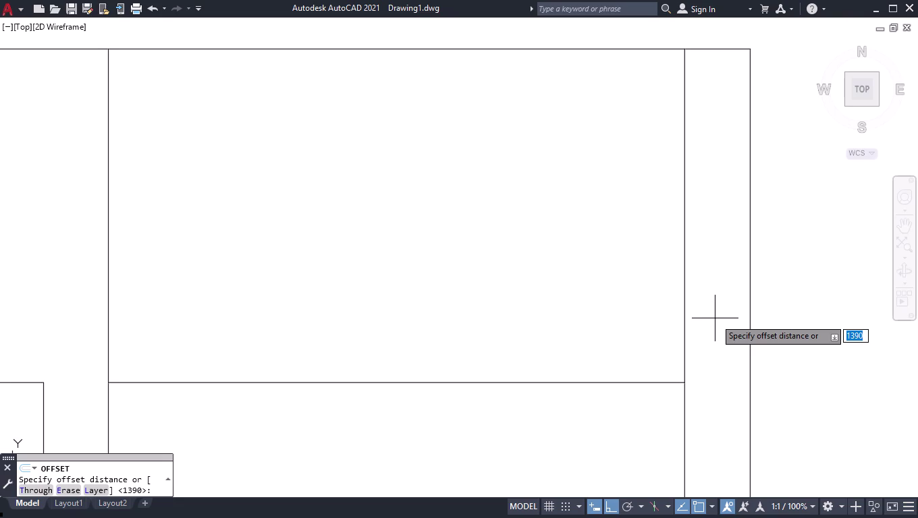
Offset the upper room's right inner wall 350 units to the left.
text(35)
text(0)
key(Return)
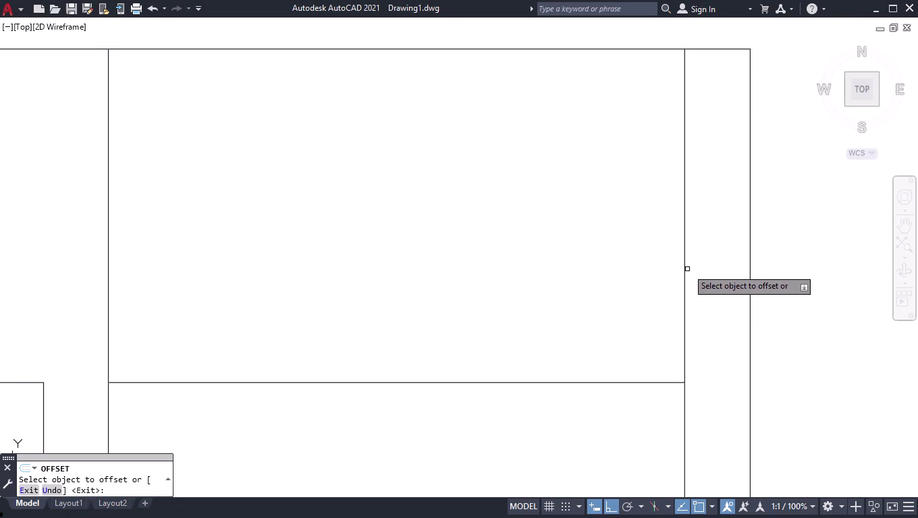
click(685, 266)
click(538, 278)
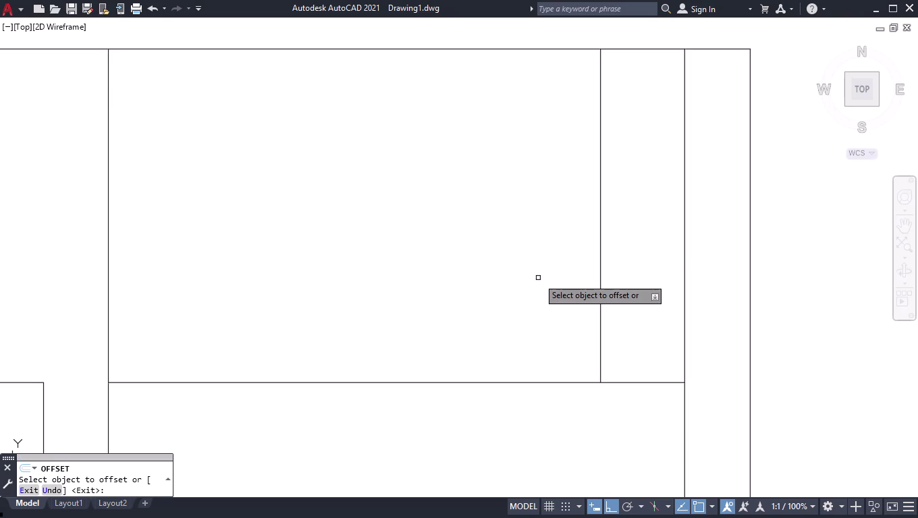
Add a thin wall offset beside the new line, then copy that line 400 units left.
click(601, 239)
key(4)
key(0)
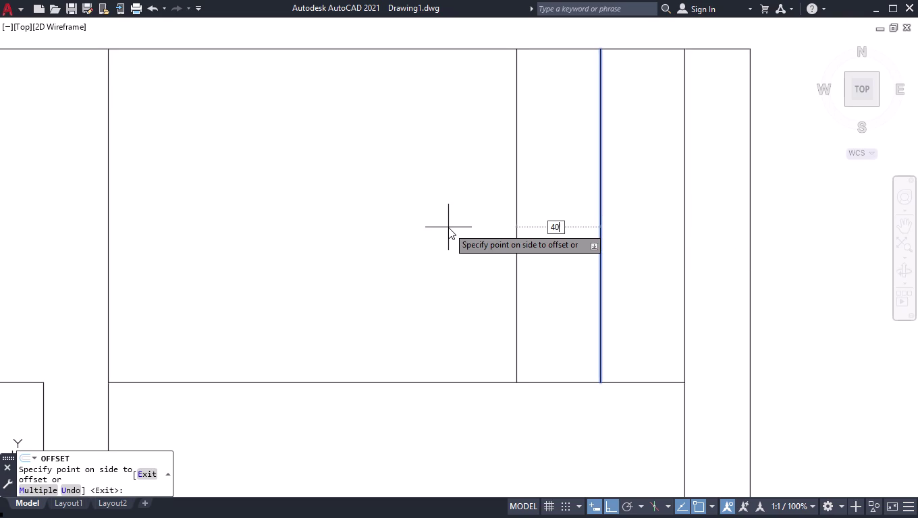
key(Return)
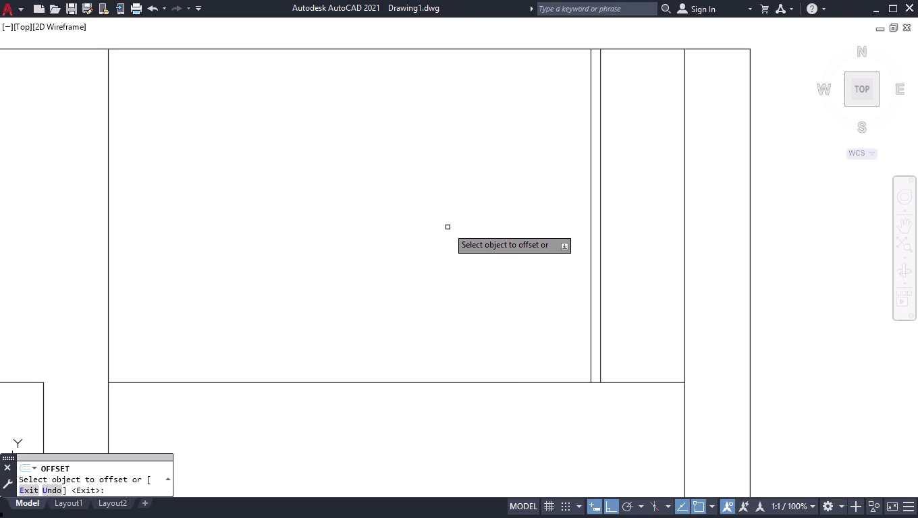
click(590, 158)
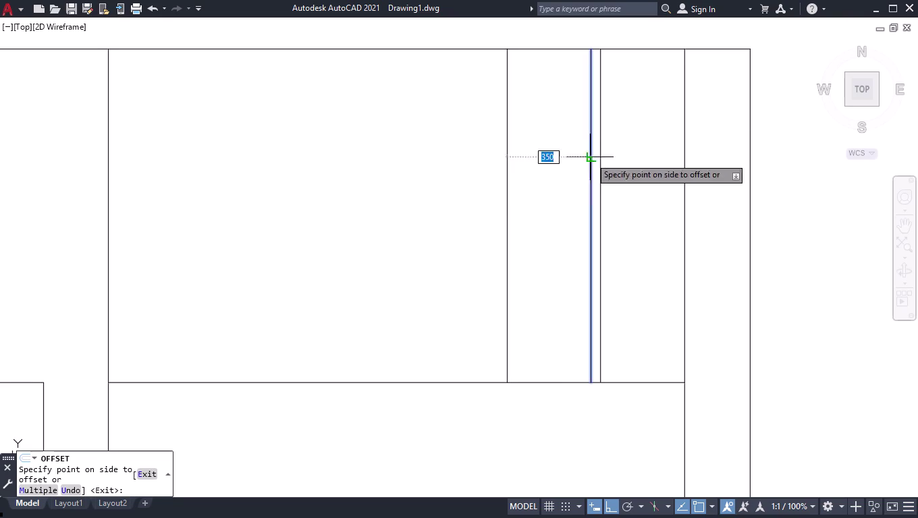
text(400)
key(Return)
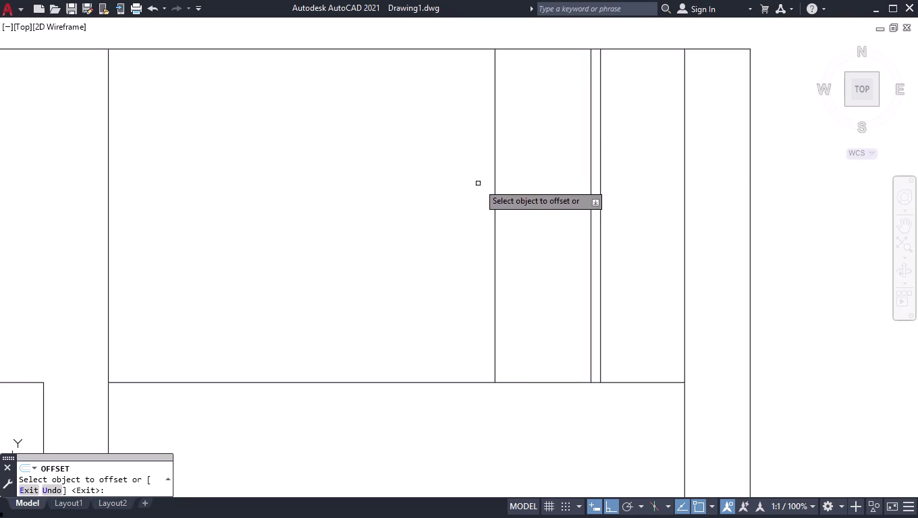
Continue the vertical lines leftward with 410 and 600 unit offsets, then finish offsetting.
click(496, 194)
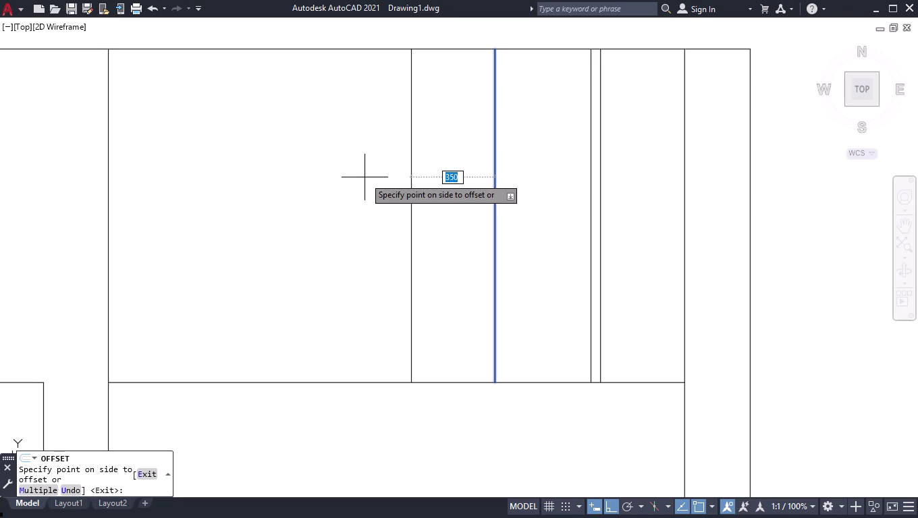
text(410)
key(Return)
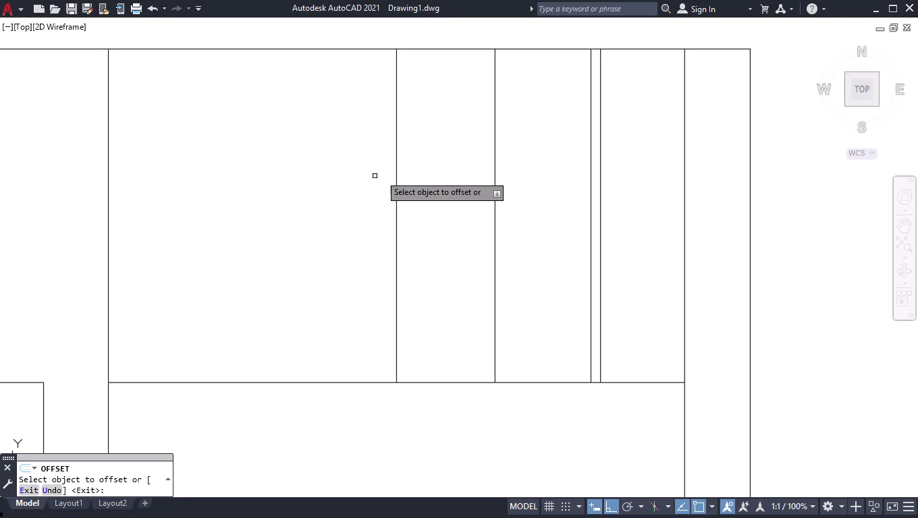
click(399, 188)
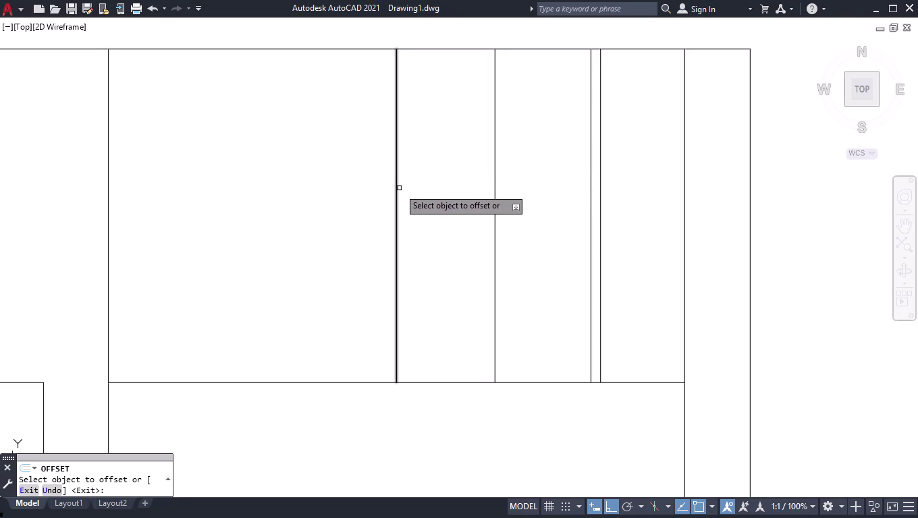
click(395, 224)
text(6)
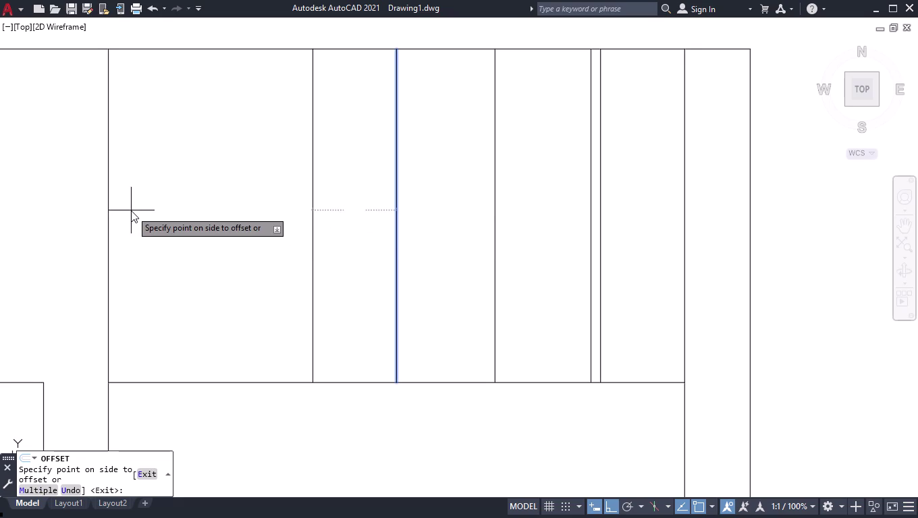
text(00)
key(Return)
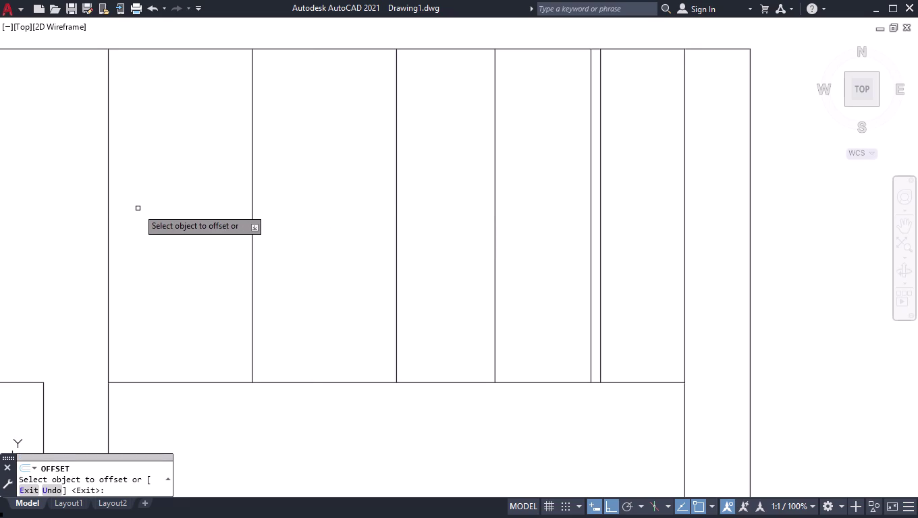
key(Return)
Start MEASUREGEOM and zoom out and back in to review the whole floor plan.
text(MEAS)
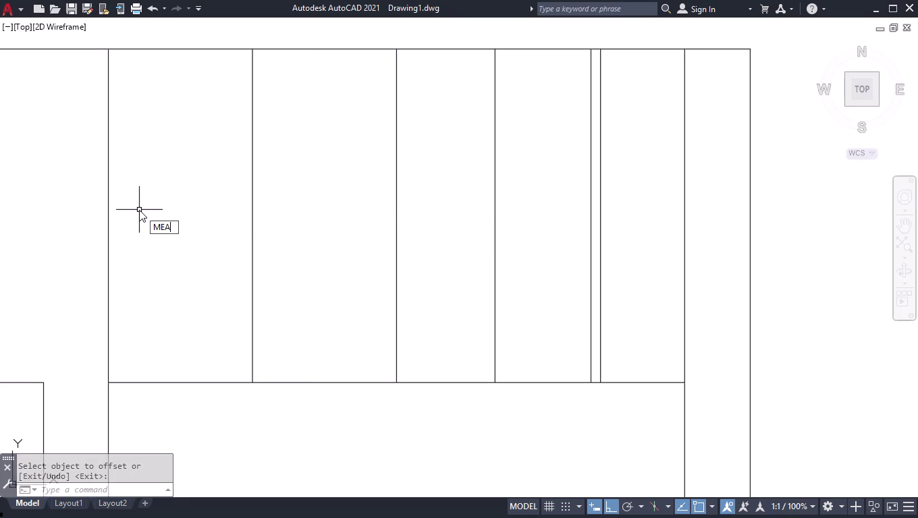
key(Return)
key(Return)
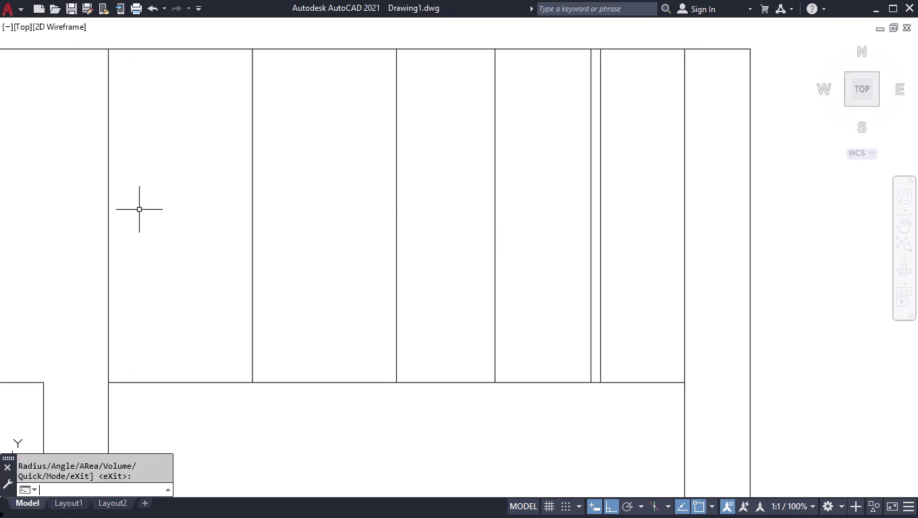
scroll(down, 3)
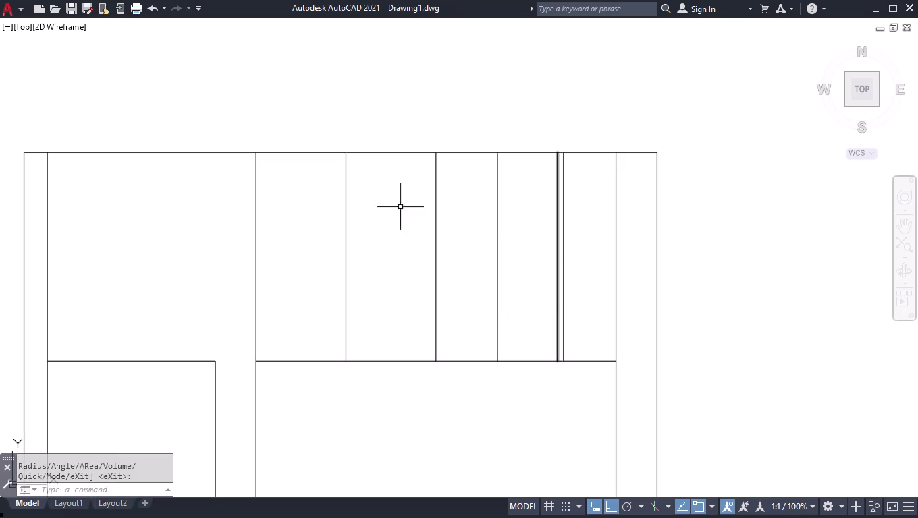
scroll(down, 3)
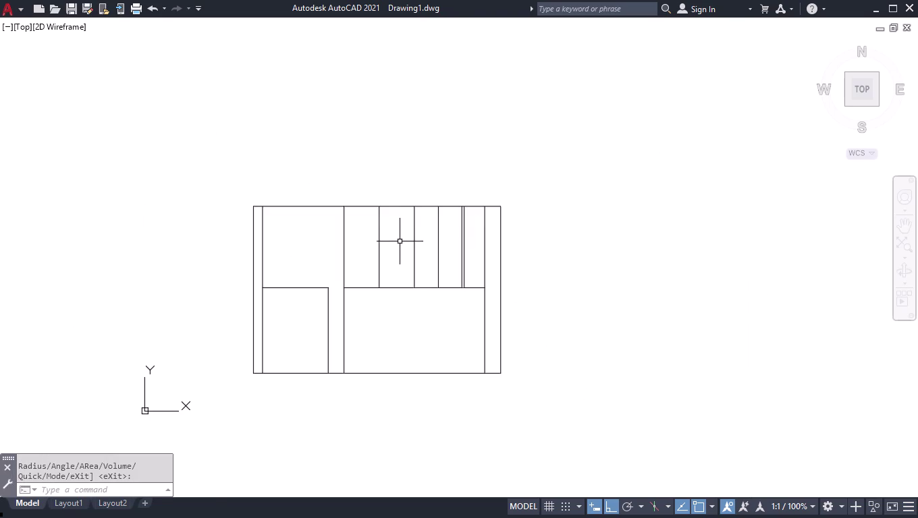
scroll(up, 3)
Start OFFSET and accept 600 as the offset distance.
text(OFF)
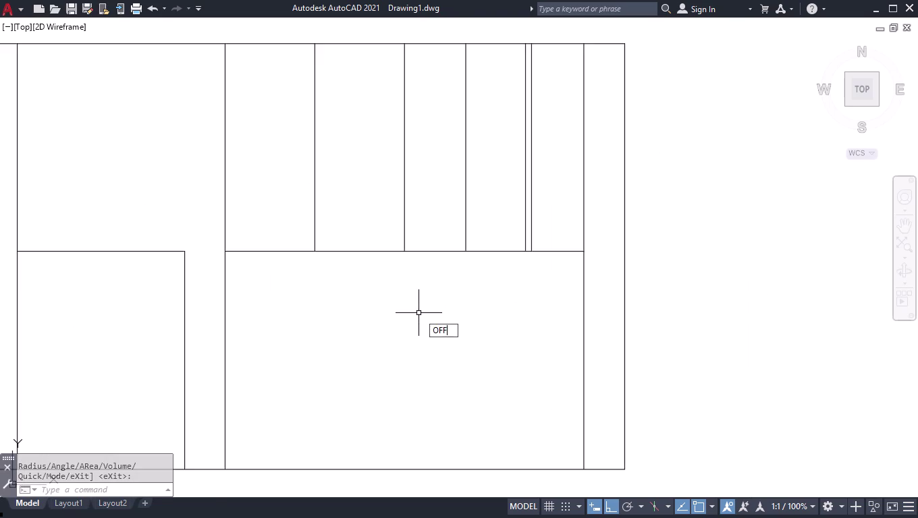
key(Return)
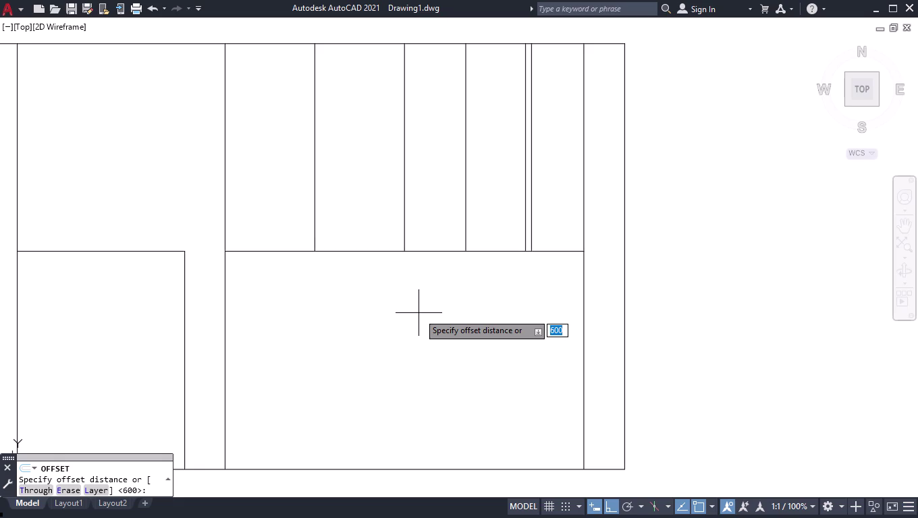
key(space)
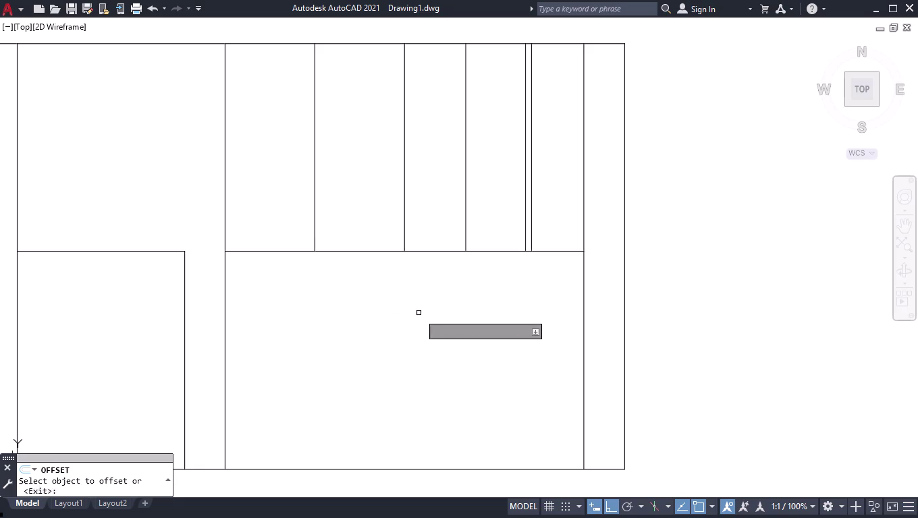
key(space)
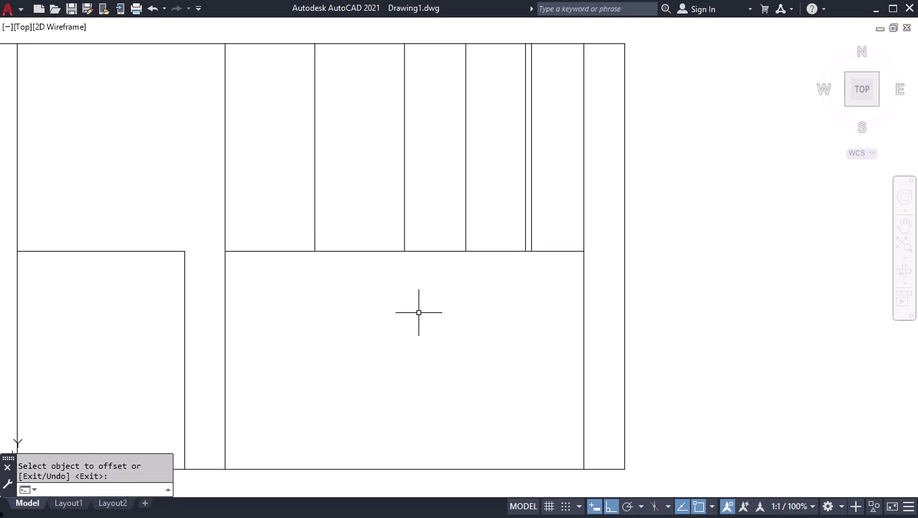